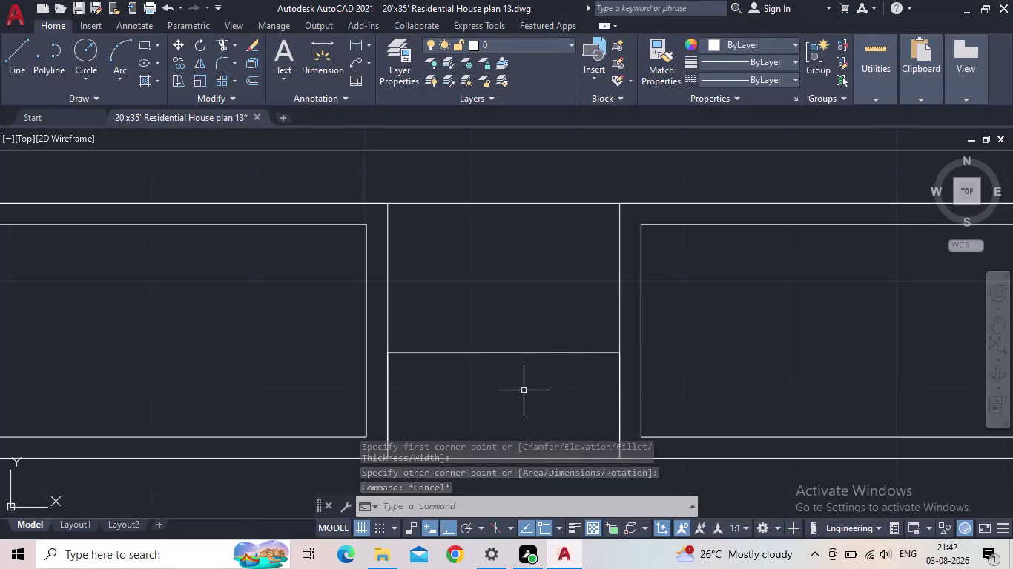
Explode the stair rectangle into separate lines.
click(523, 391)
click(524, 390)
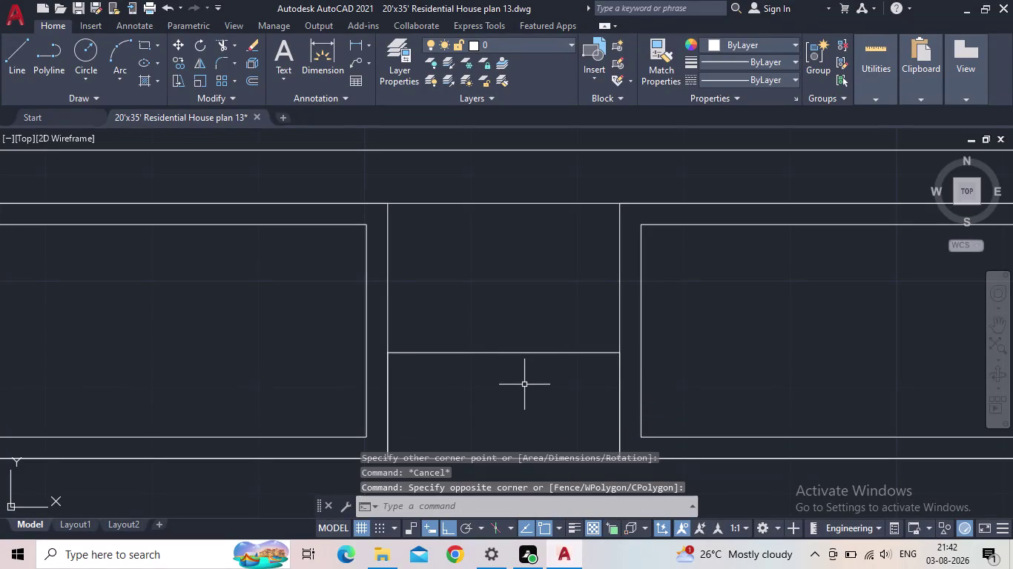
drag(526, 382, 521, 373)
click(495, 342)
key(x)
key(space)
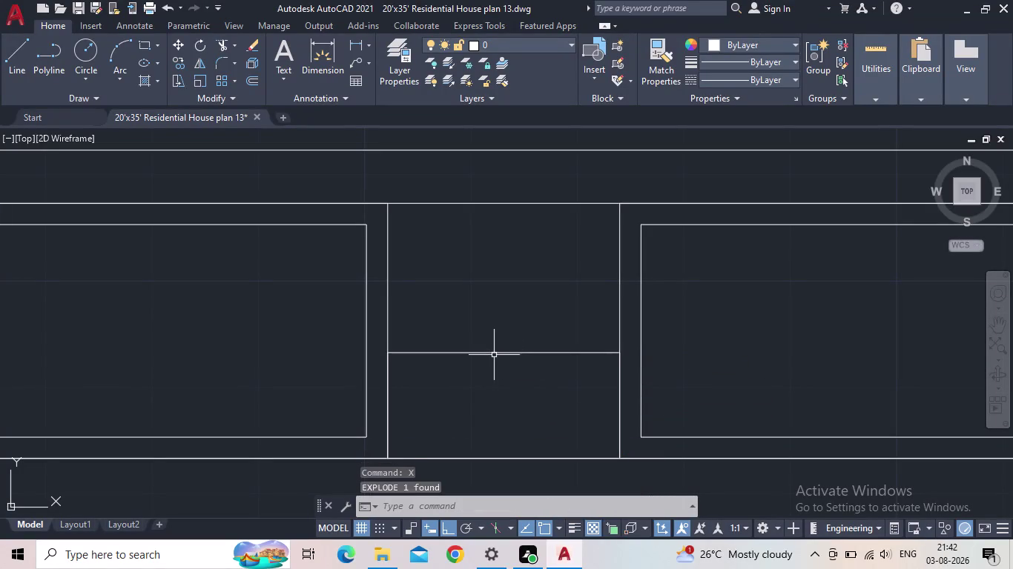
click(493, 353)
key(Escape)
Try a 1' offset of the stair line, then cancel it as too large.
key(o)
key(Return)
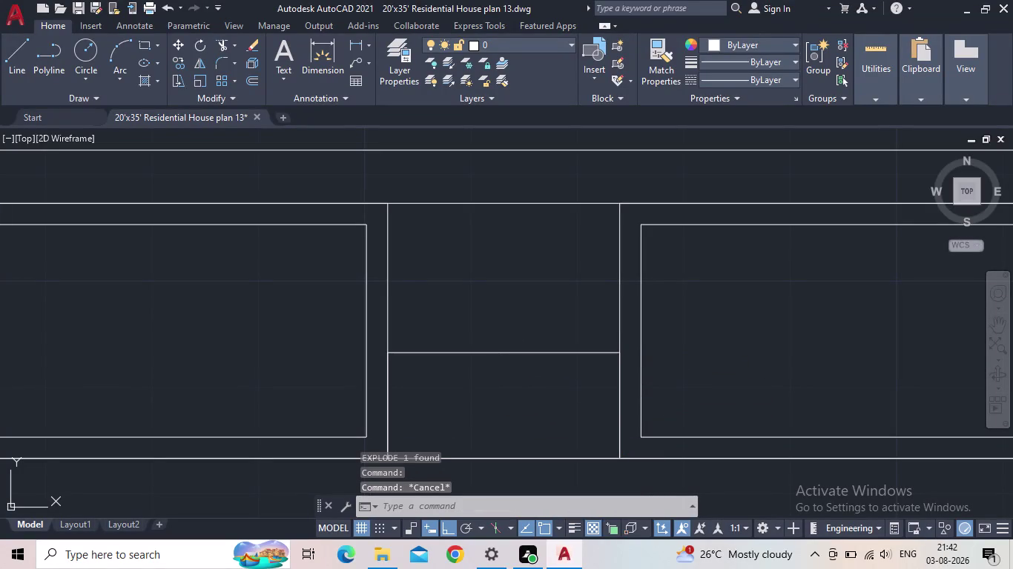
text(1')
key(Return)
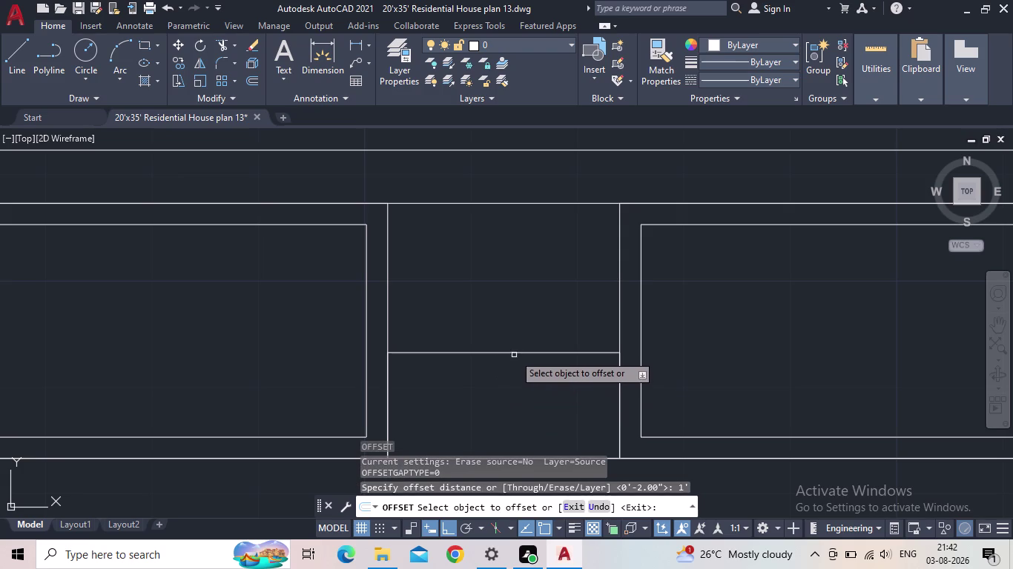
click(514, 353)
key(Escape)
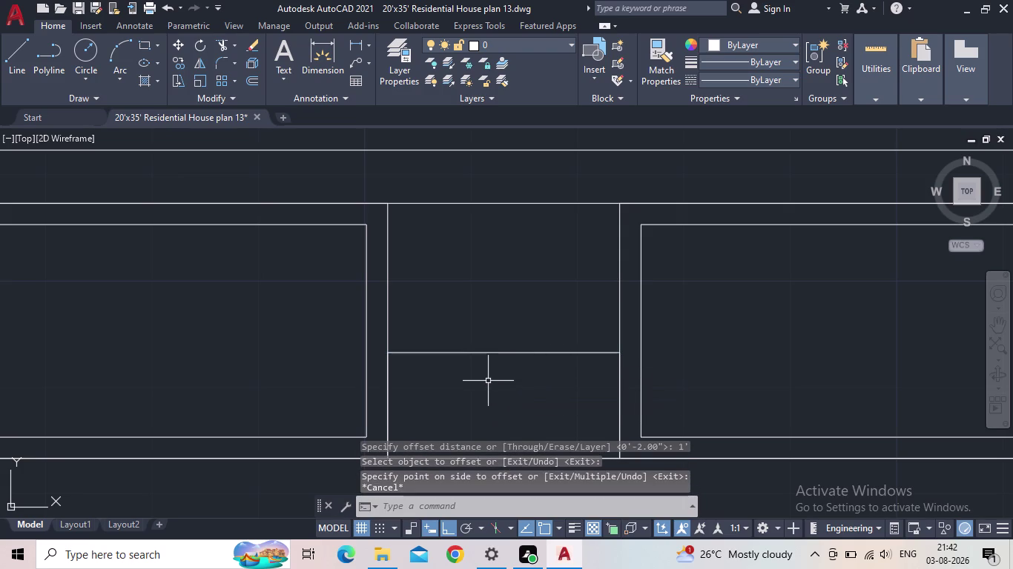
Offset the staircase's top line 2" downward to create the first tread.
key(o)
key(Return)
key(1)
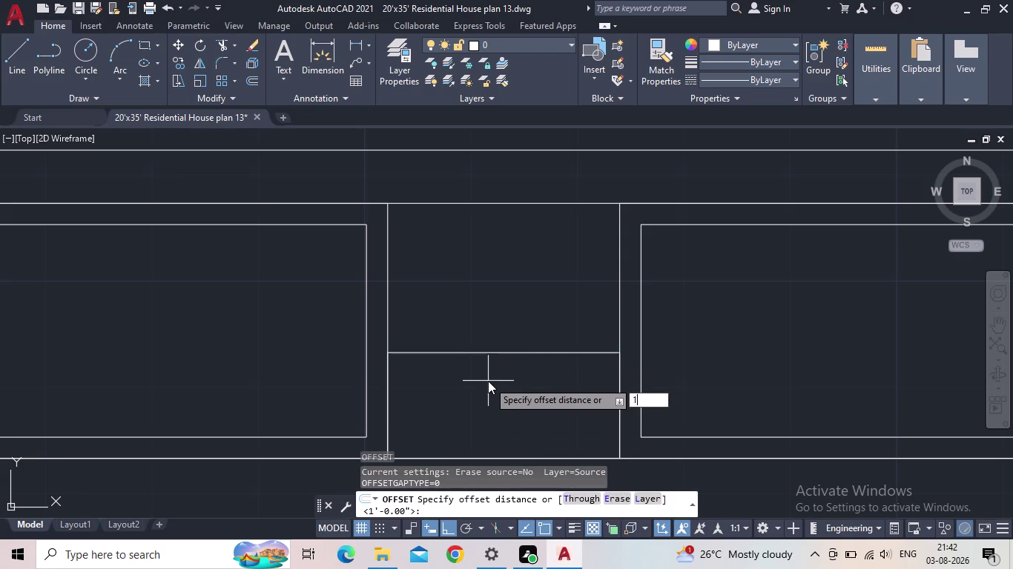
key(BackSpace)
key(2)
key(shift+quotedbl)
key(Return)
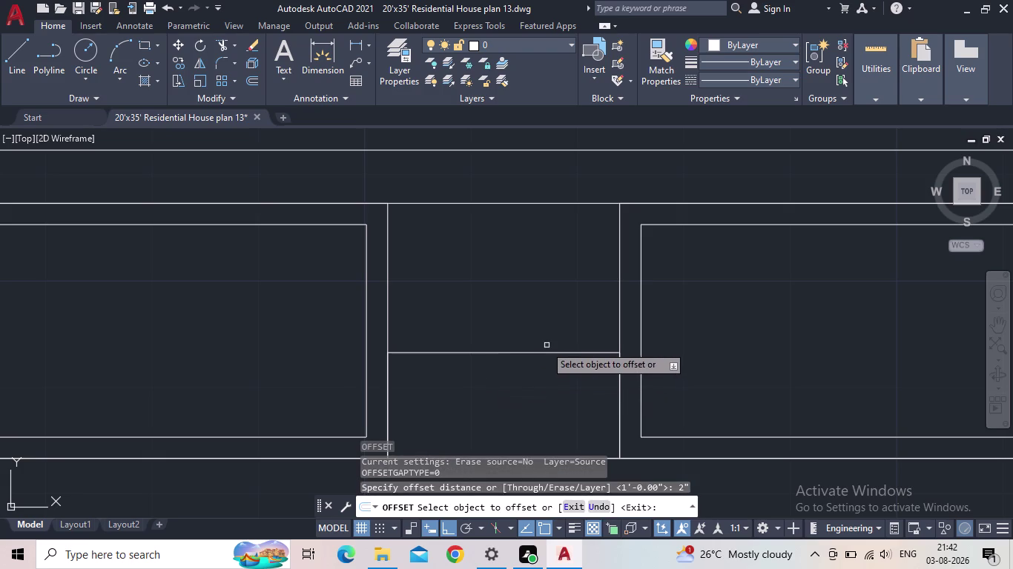
click(537, 355)
click(537, 385)
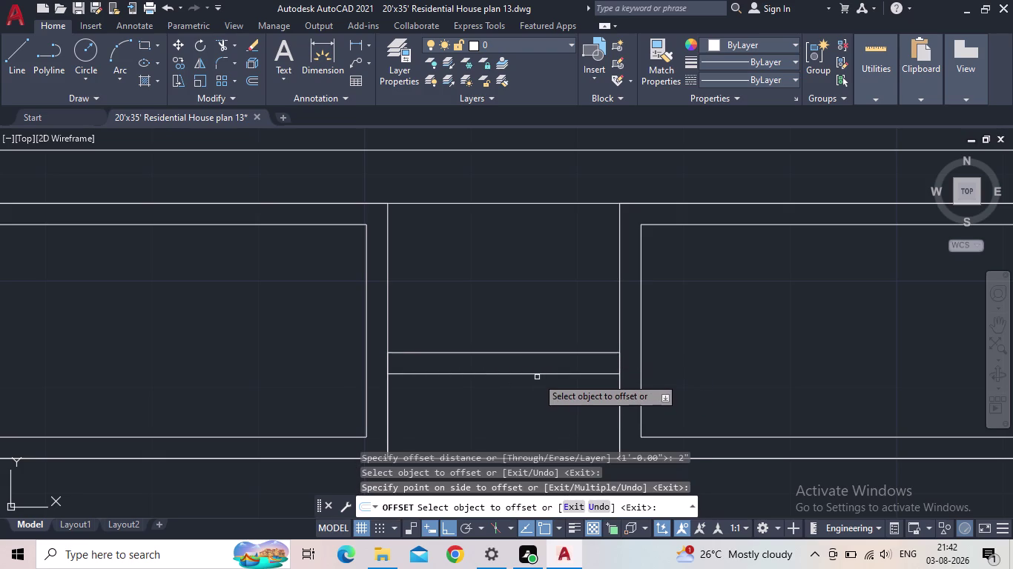
Keep offsetting each new tread line 2" down toward the staircase bottom.
click(540, 374)
click(539, 396)
middle_drag(538, 403, 526, 378)
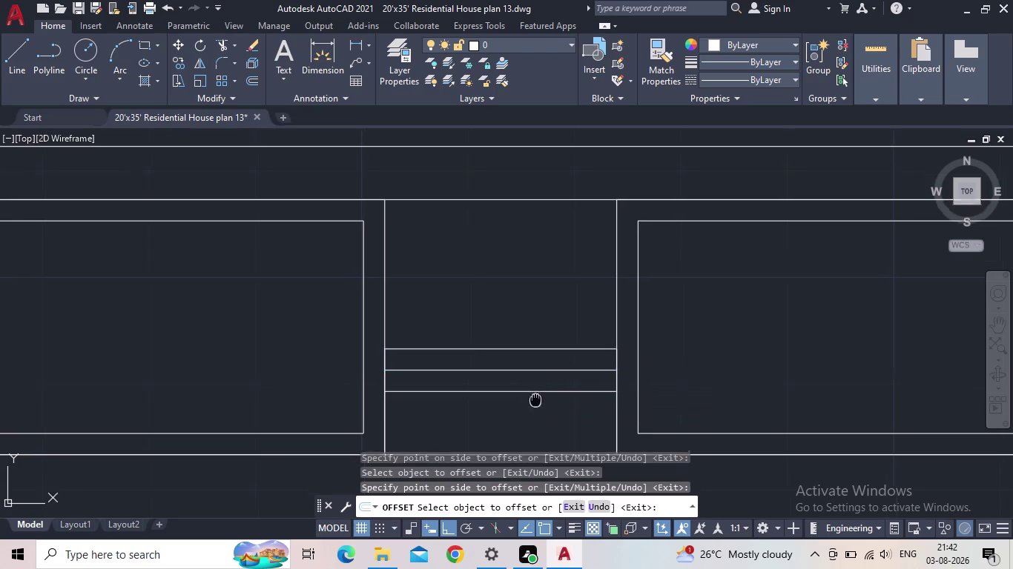
middle_drag(526, 377, 498, 305)
click(488, 297)
click(488, 319)
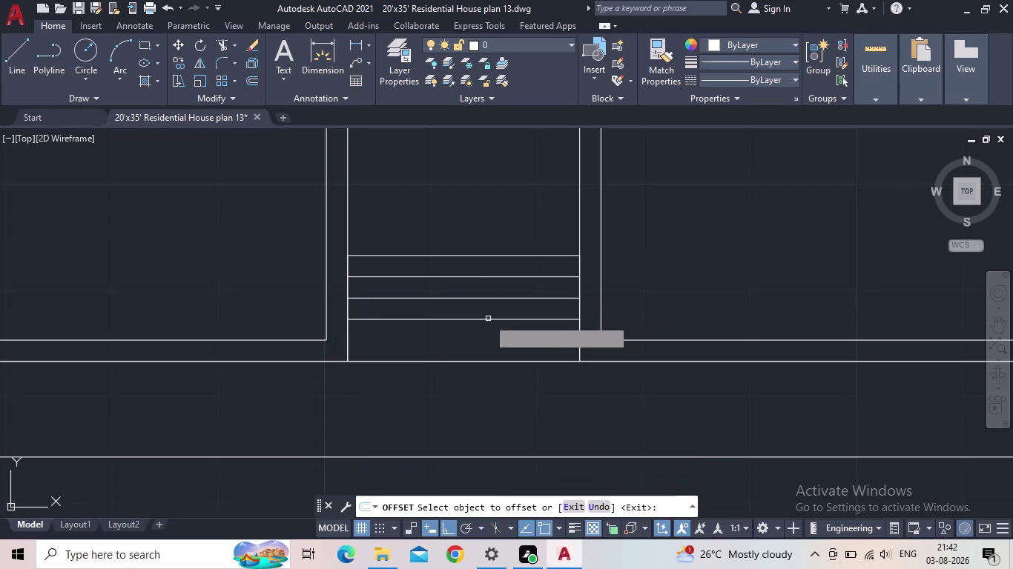
click(488, 319)
click(489, 320)
click(488, 333)
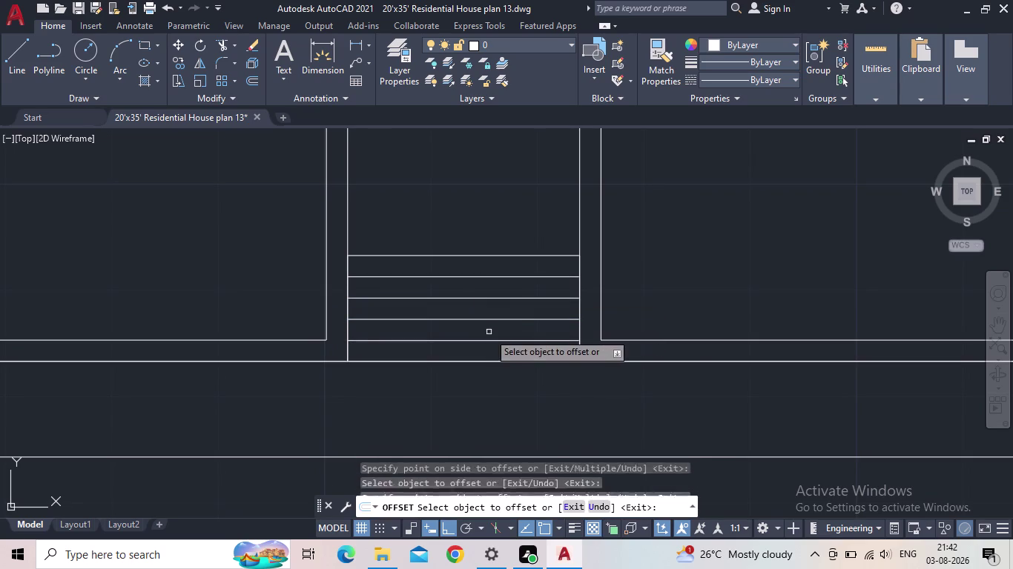
scroll(down, 3)
key(Escape)
Pan and zoom across the plan to bring the right-side rooms into view.
middle_drag(494, 395, 496, 459)
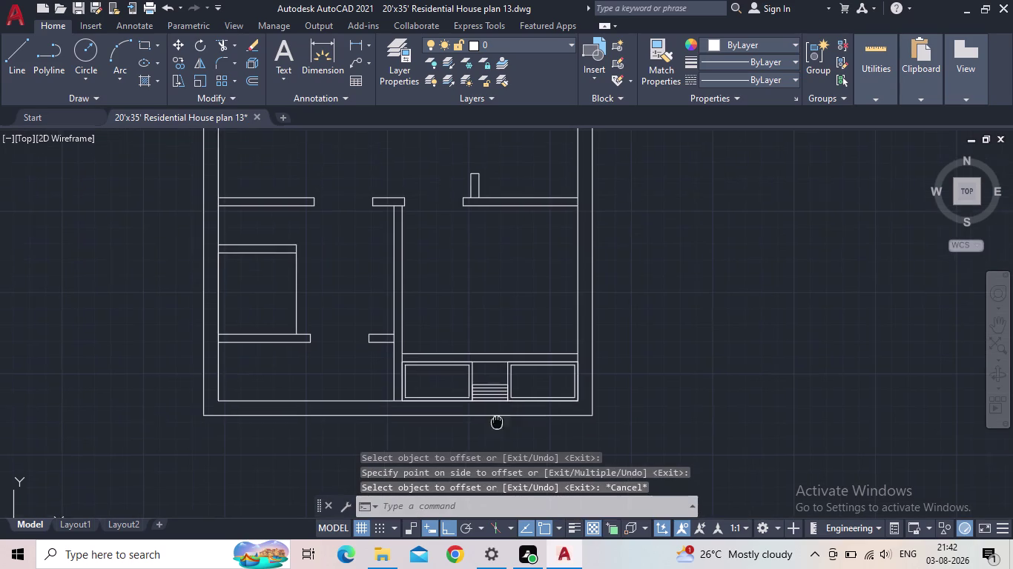
middle_drag(497, 460, 496, 482)
scroll(up, 3)
middle_drag(497, 452, 498, 364)
middle_drag(503, 353, 563, 165)
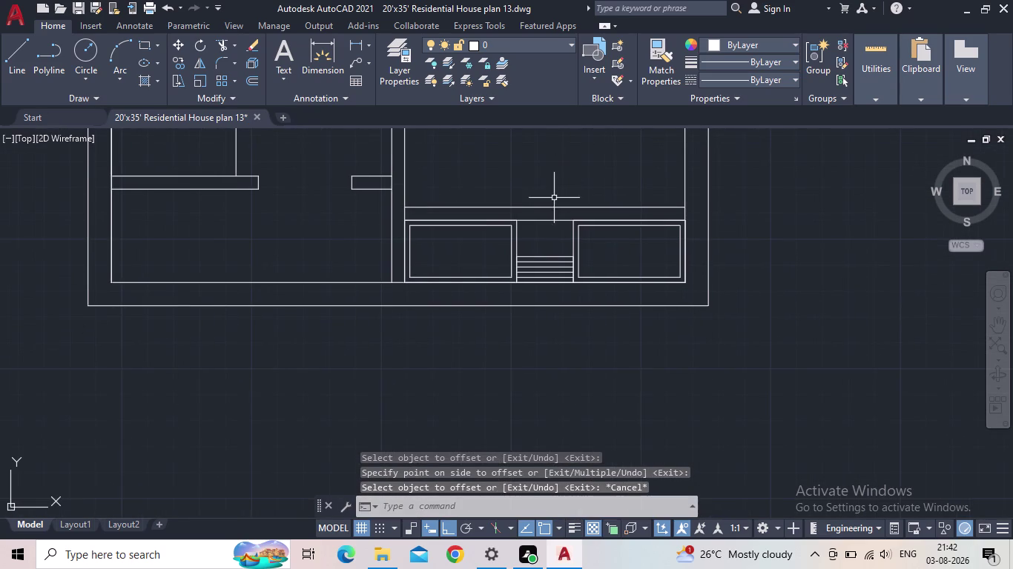
middle_drag(565, 224, 517, 284)
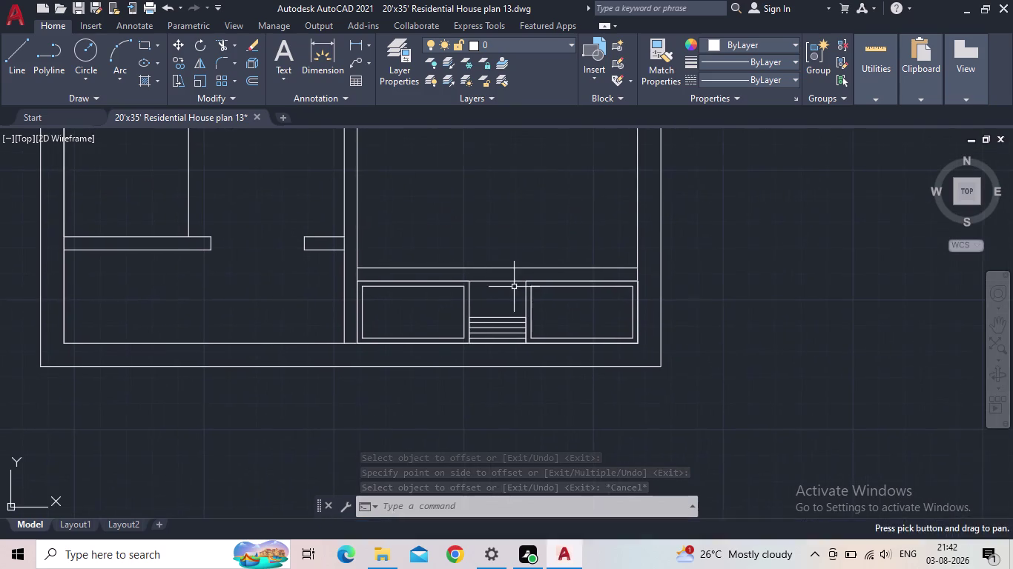
scroll(up, 3)
middle_drag(509, 280, 491, 317)
scroll(up, 3)
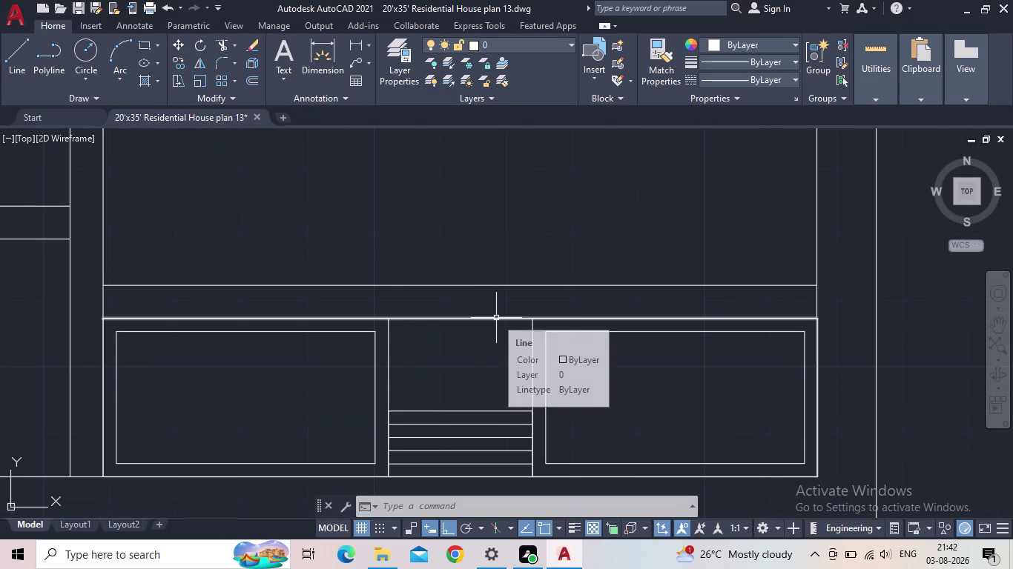
scroll(down, 3)
middle_drag(499, 321, 559, 350)
scroll(down, 3)
scroll(down, 3)
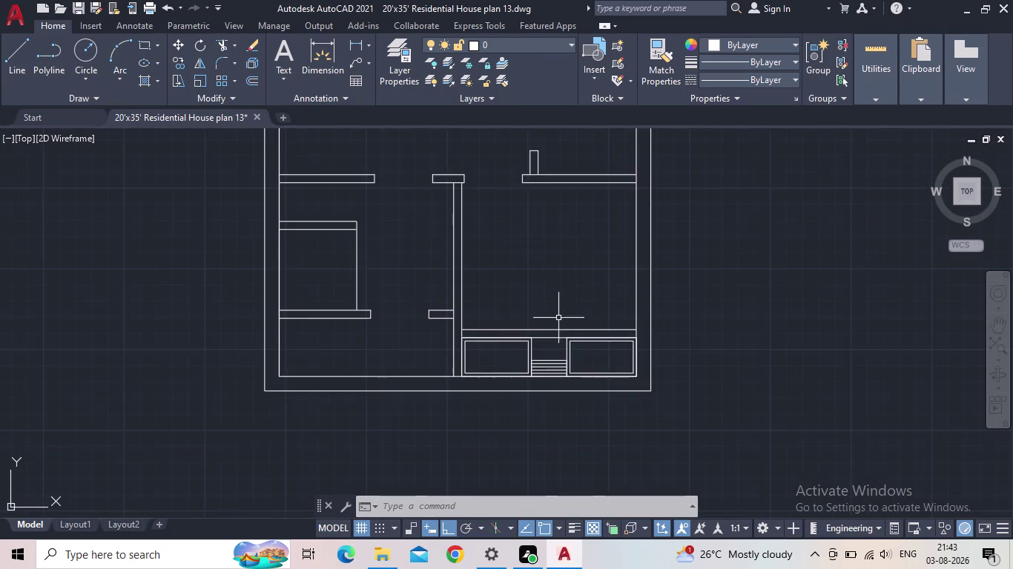
middle_drag(558, 322, 517, 491)
middle_drag(505, 329, 416, 447)
scroll(down, 3)
scroll(up, 3)
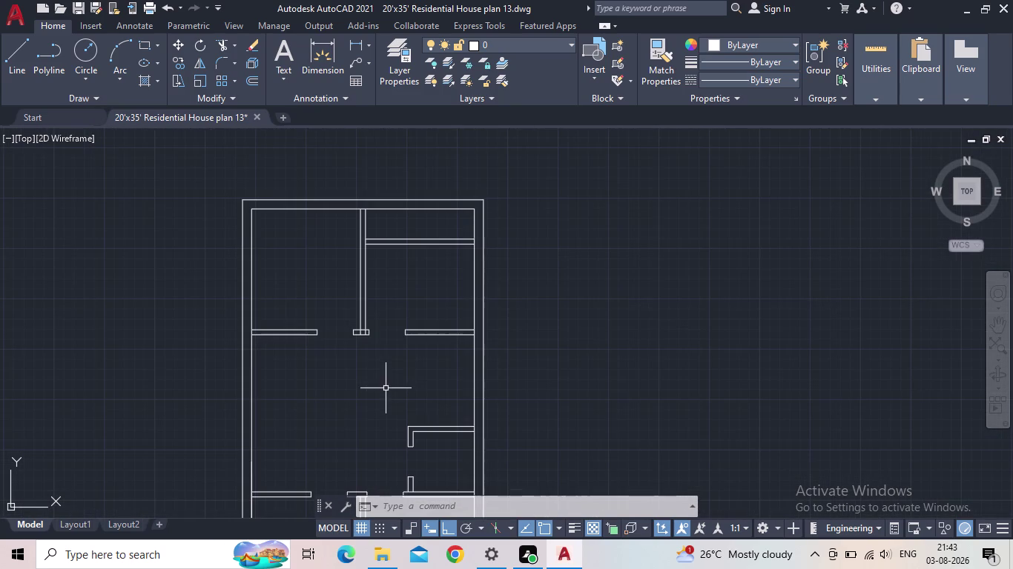
Draw a vertical line from the wall stub corner down to the L-shaped return's top.
click(12, 51)
scroll(up, 3)
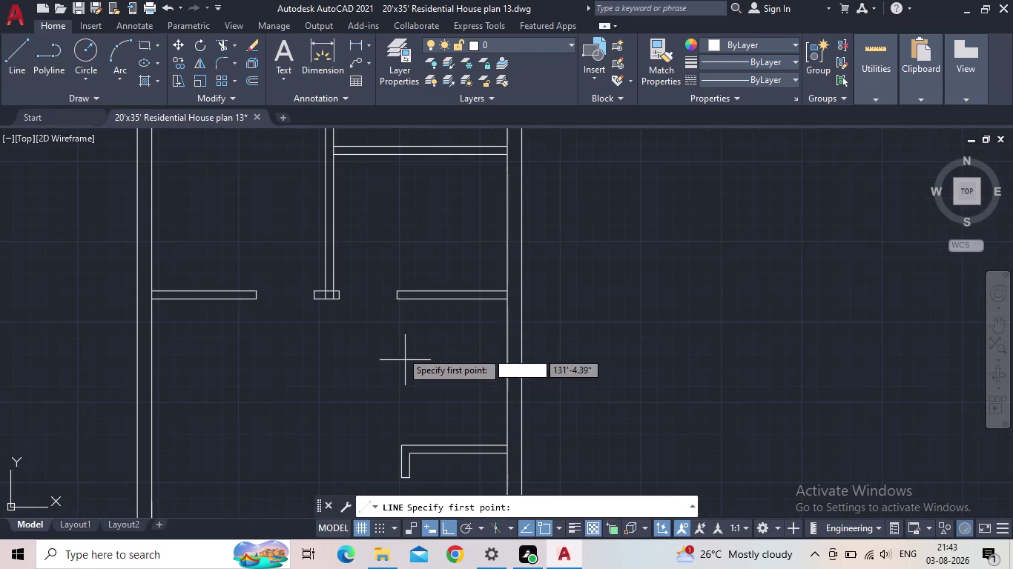
middle_drag(376, 321, 235, 258)
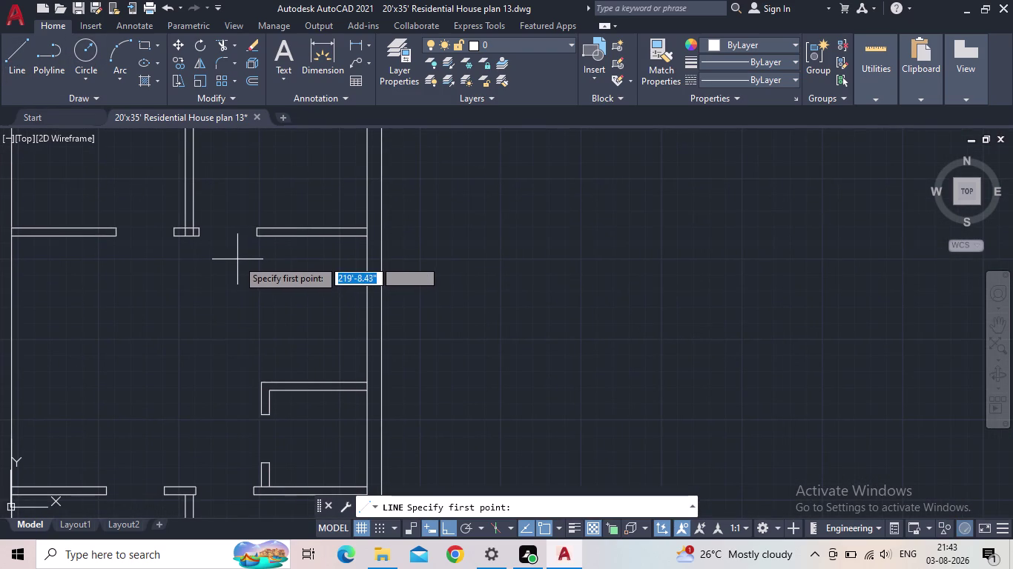
scroll(up, 3)
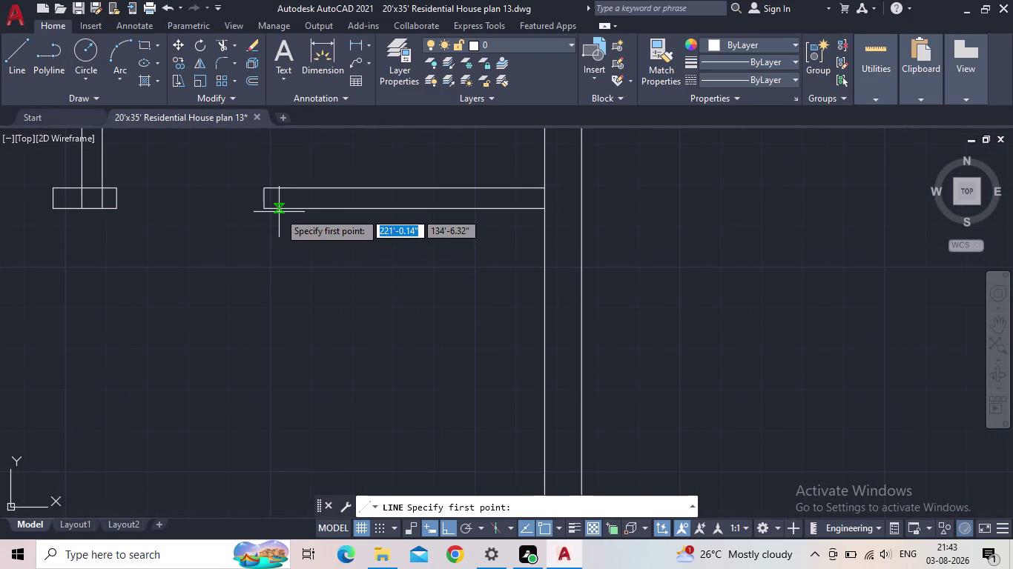
click(279, 212)
middle_drag(300, 366, 320, 263)
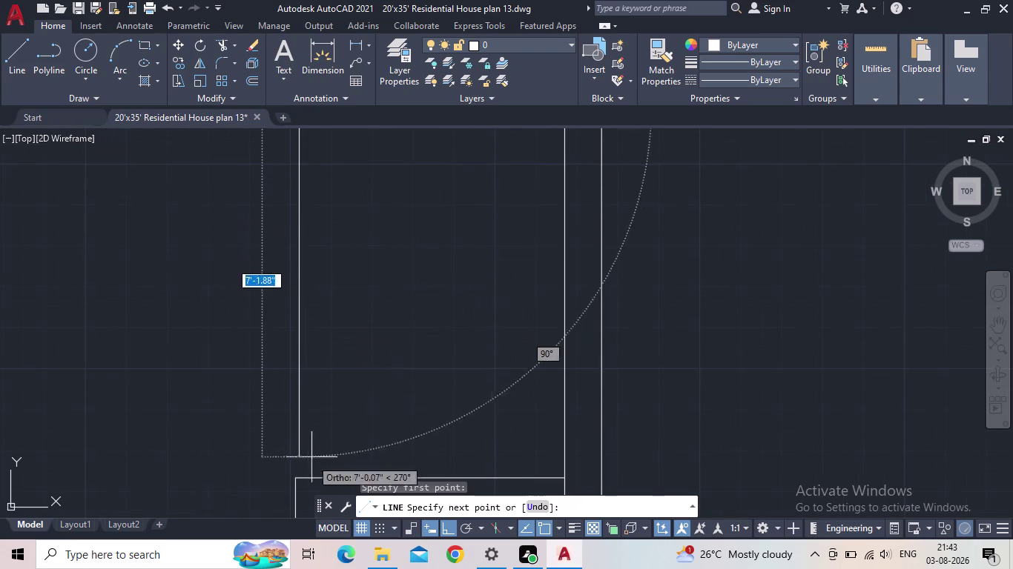
scroll(up, 3)
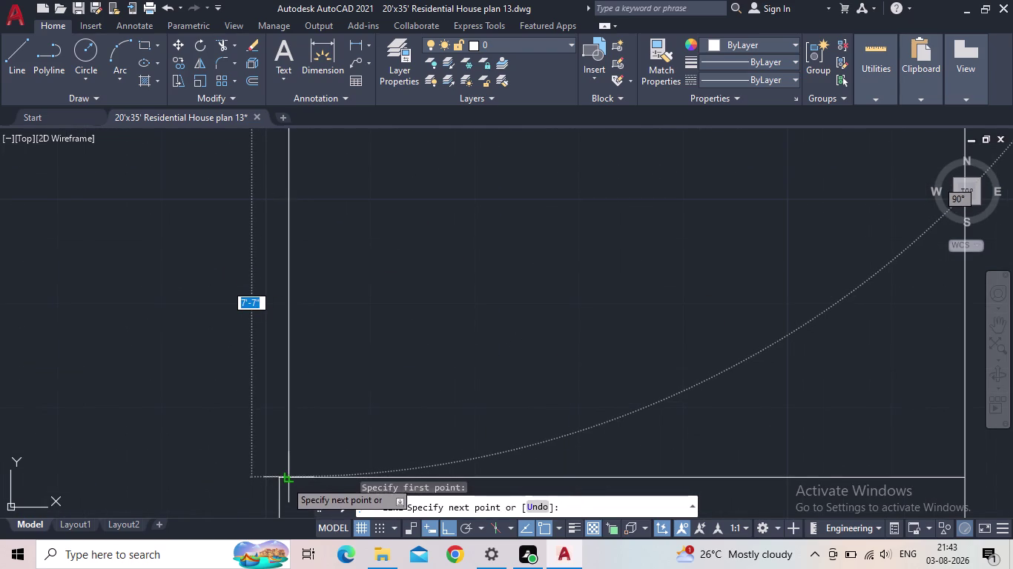
click(286, 478)
key(Escape)
scroll(down, 3)
middle_drag(359, 387, 256, 422)
scroll(down, 3)
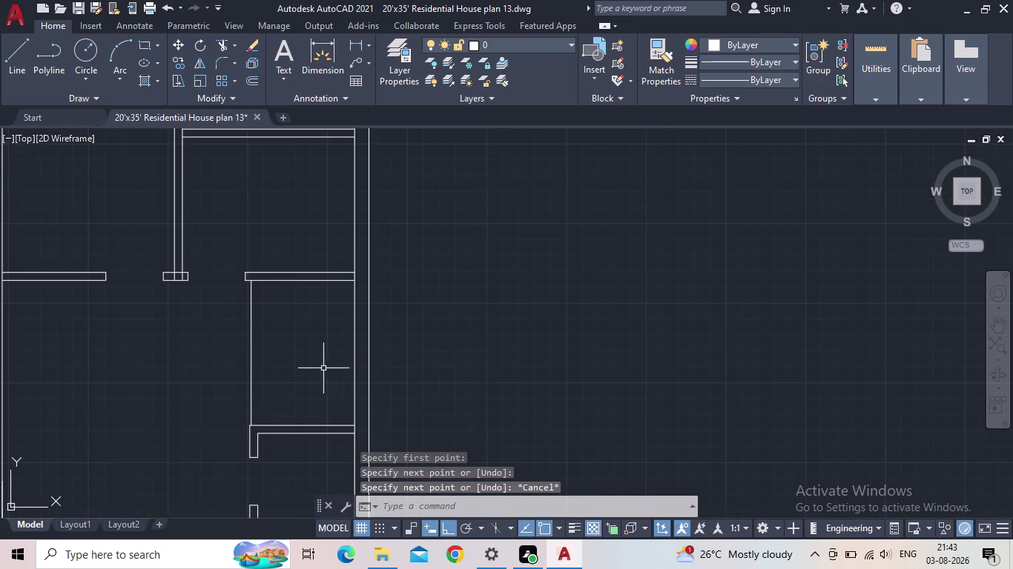
Try a 3' offset of the inner right wall line, then cancel it.
key(o)
key(Return)
key(3)
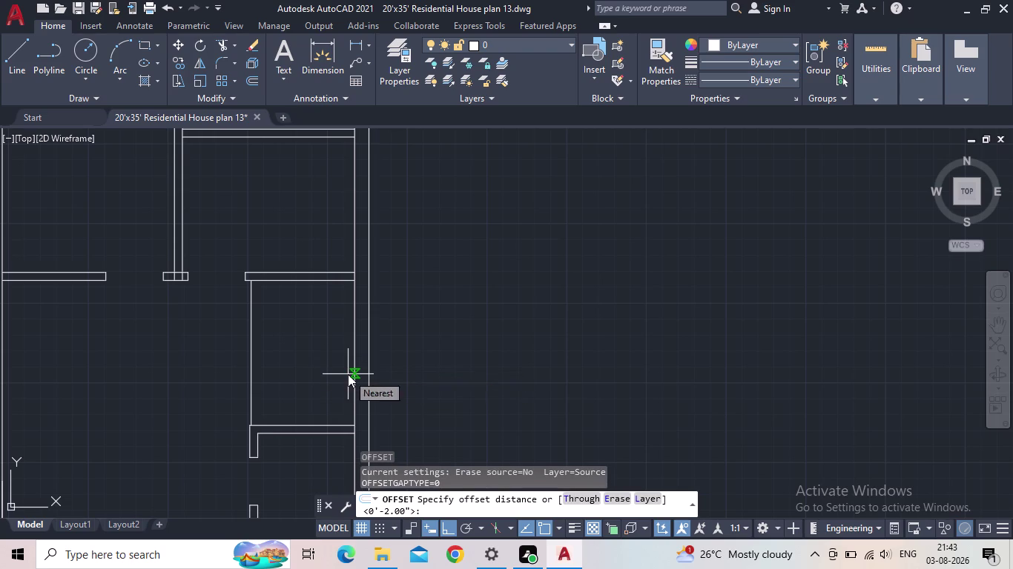
key(apostrophe)
key(Return)
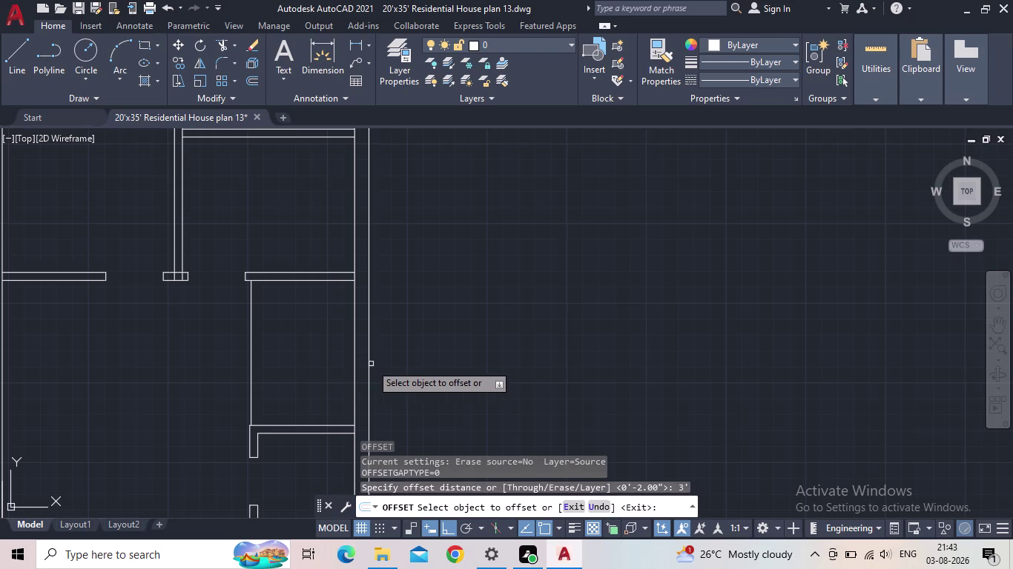
click(355, 368)
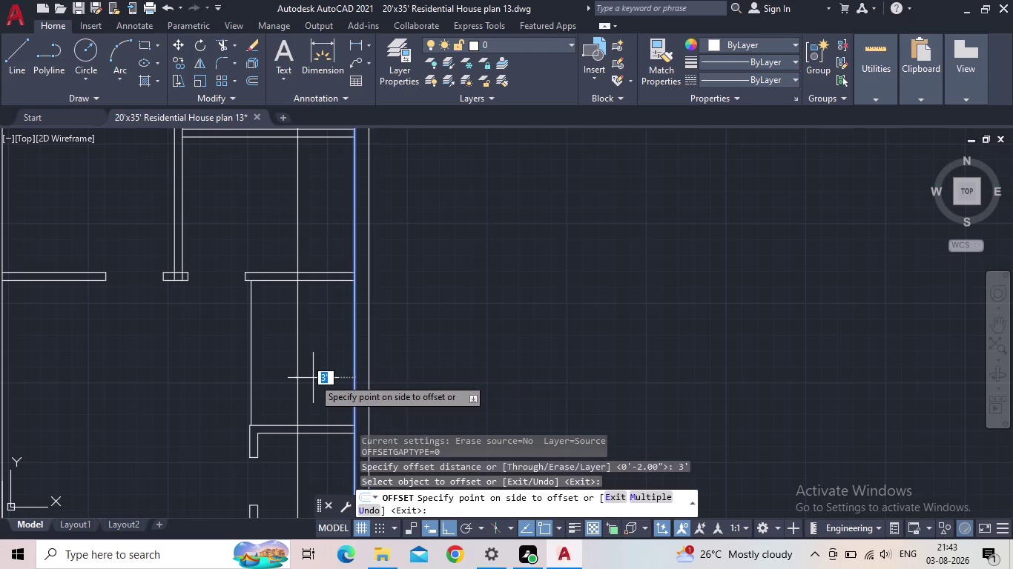
key(Escape)
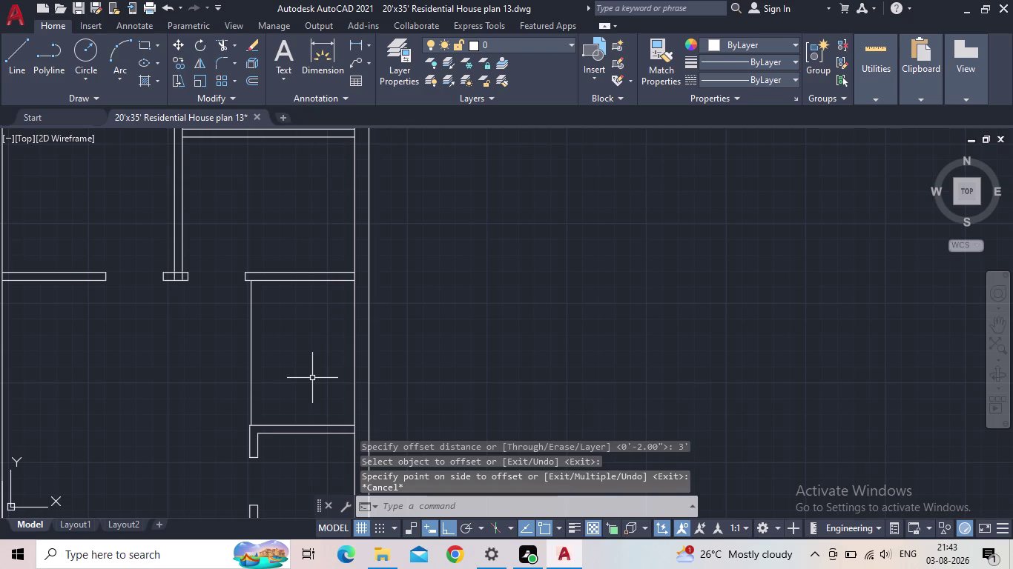
Retry the wall line offset at 1', then cancel again.
key(1)
key(semicolon)
key(BackSpace)
key(apostrophe)
key(Return)
key(Escape)
key(o)
key(Return)
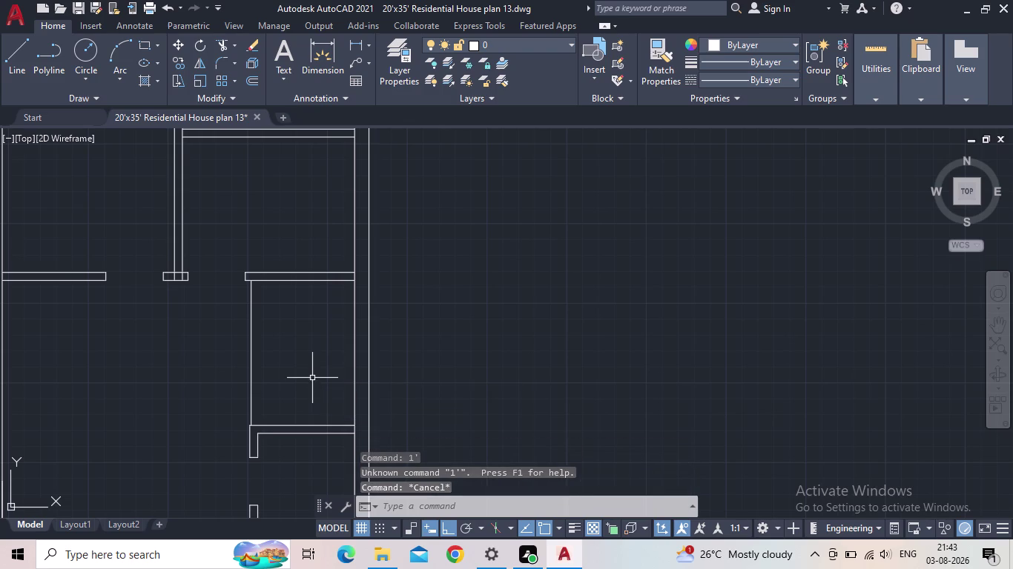
text(1')
key(Return)
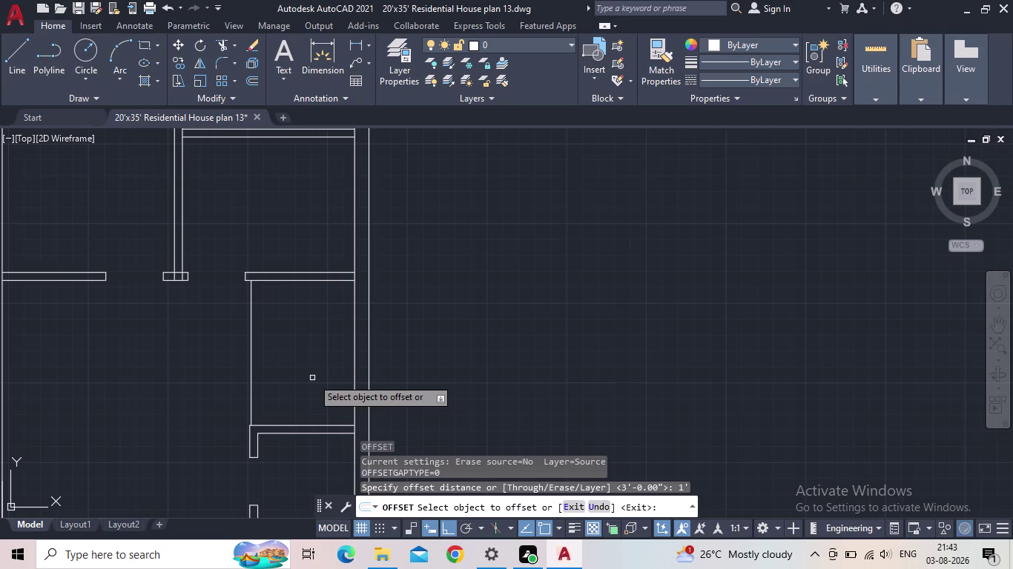
click(354, 370)
click(321, 377)
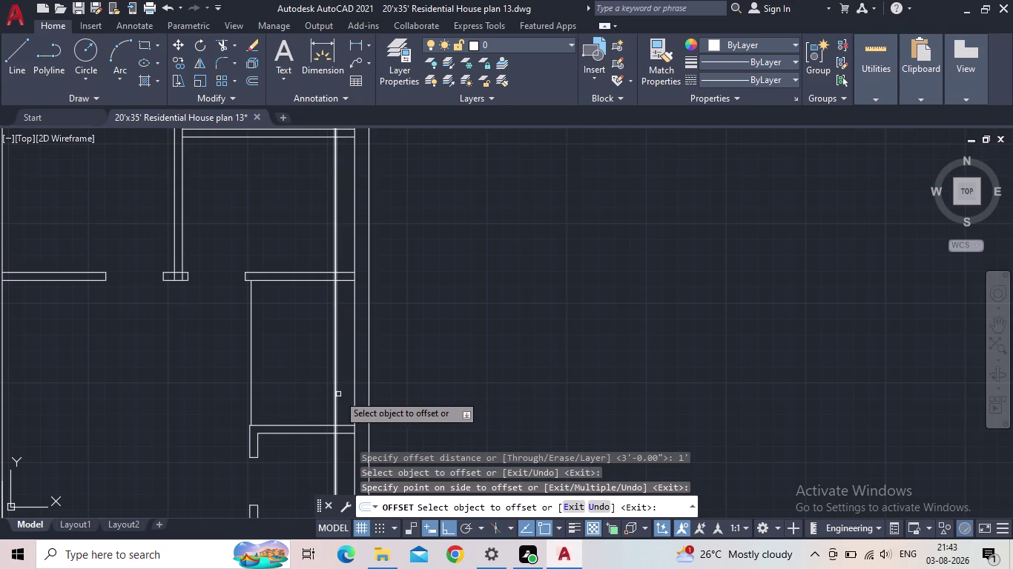
key(Escape)
Select and delete the stray line.
click(346, 393)
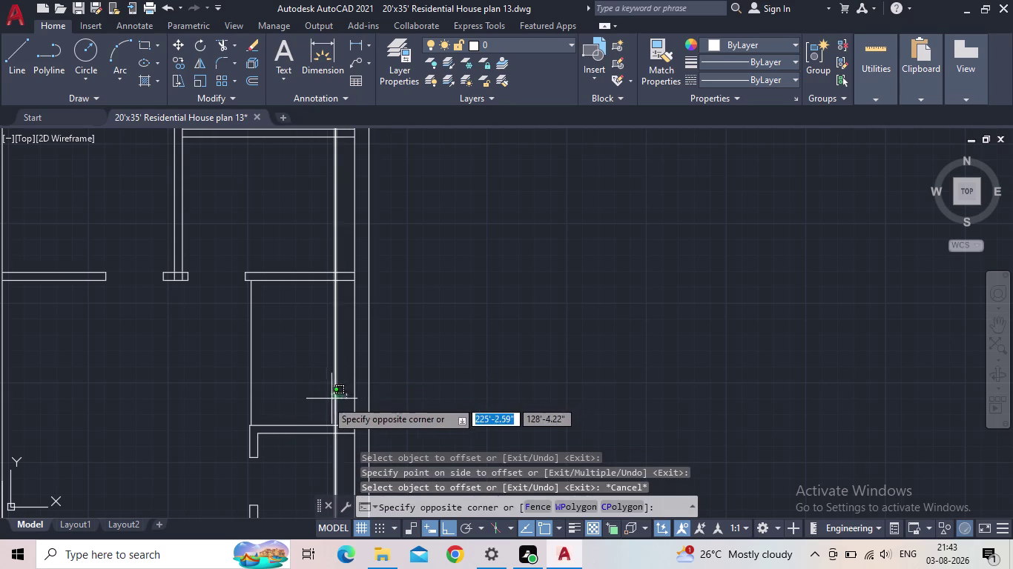
click(322, 400)
key(Delete)
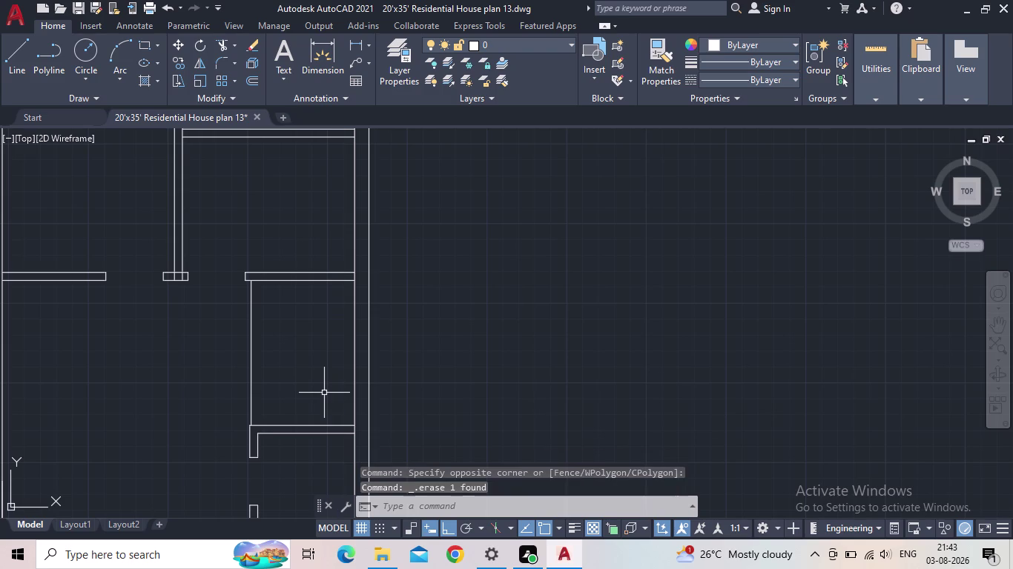
Offset the wall line 2' into the room.
key(o)
key(Return)
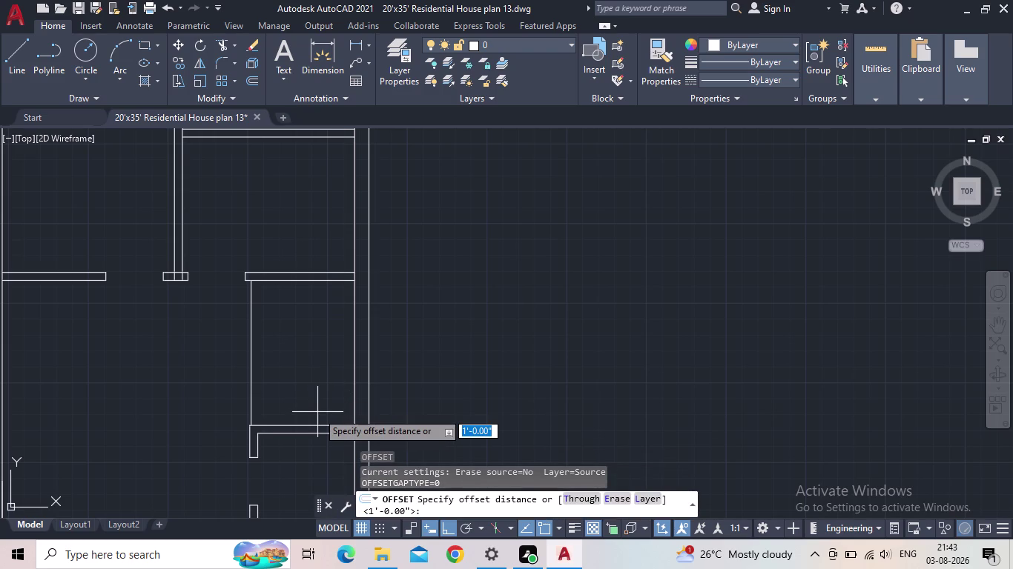
text(2')
key(Return)
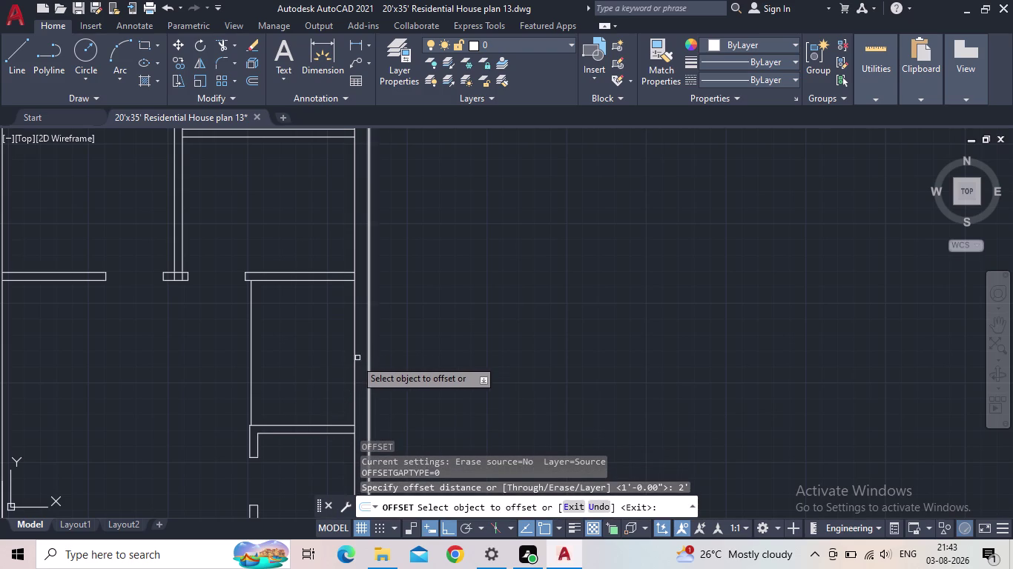
click(352, 366)
click(353, 366)
click(290, 380)
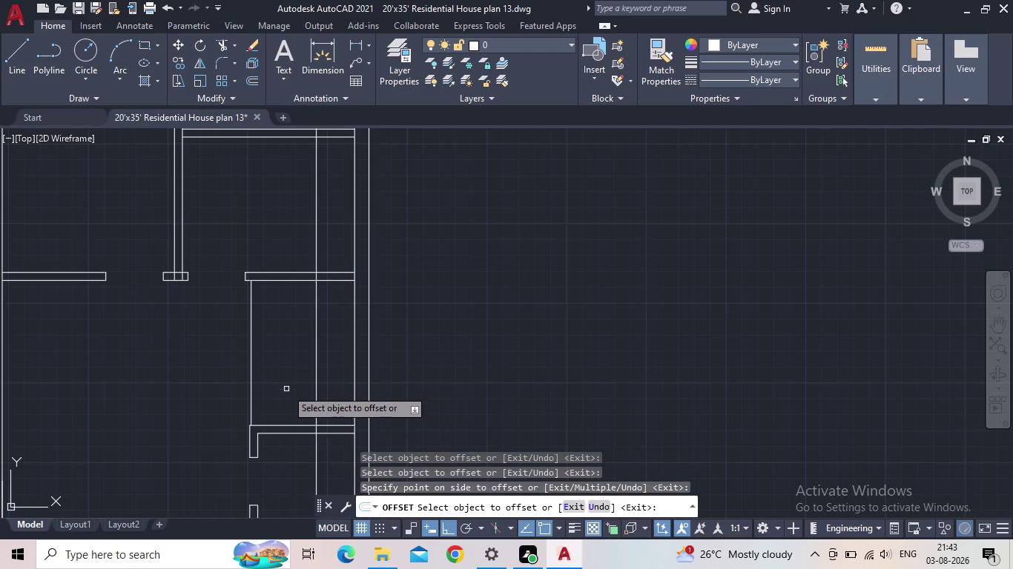
key(Escape)
middle_drag(294, 324, 272, 406)
scroll(up, 3)
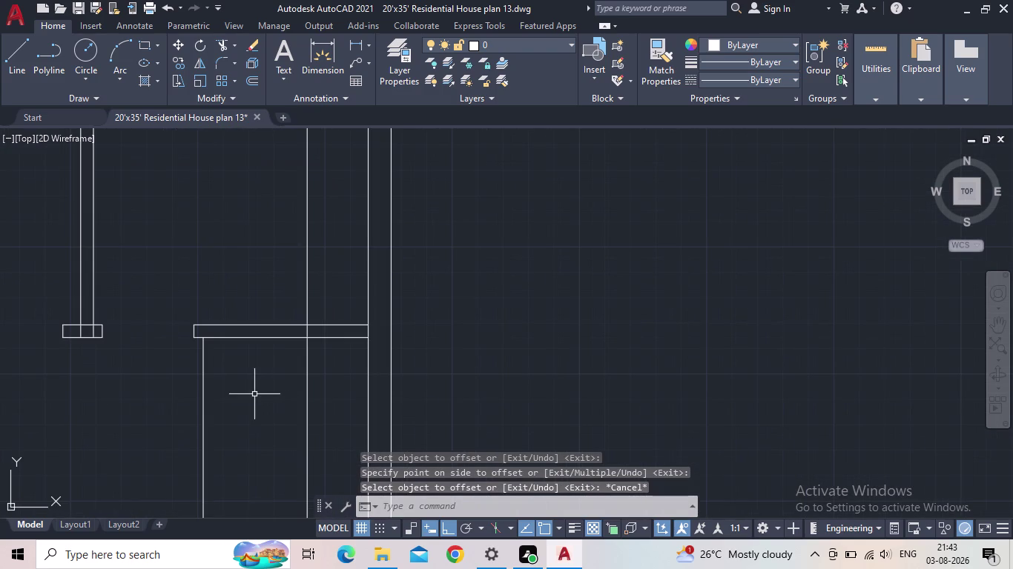
Offset the narrow strip's bottom horizontal line 2' upward as a parallel divider.
key(o)
key(Return)
text(2')
key(Return)
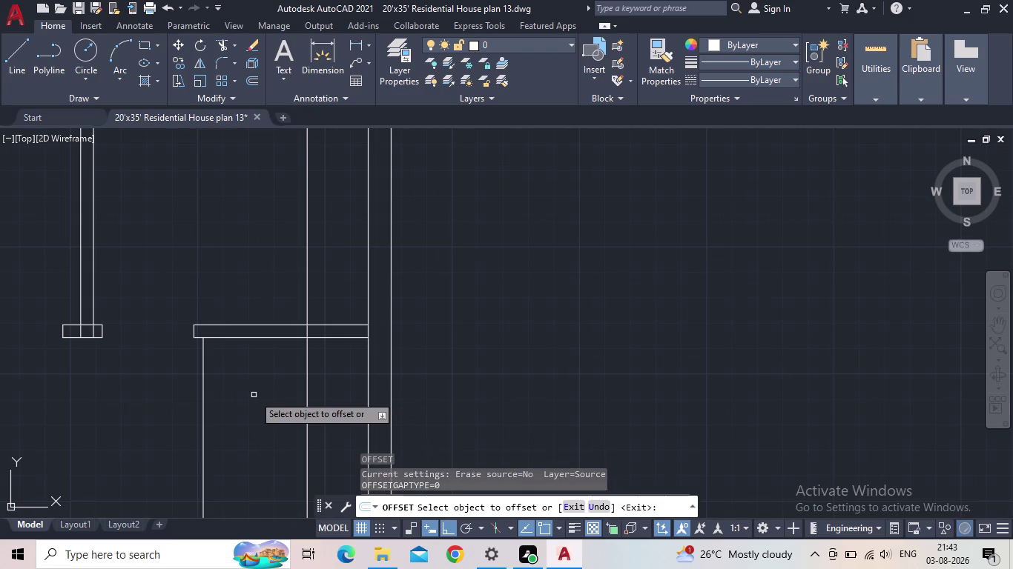
drag(250, 337, 247, 348)
click(249, 392)
middle_drag(264, 455, 242, 366)
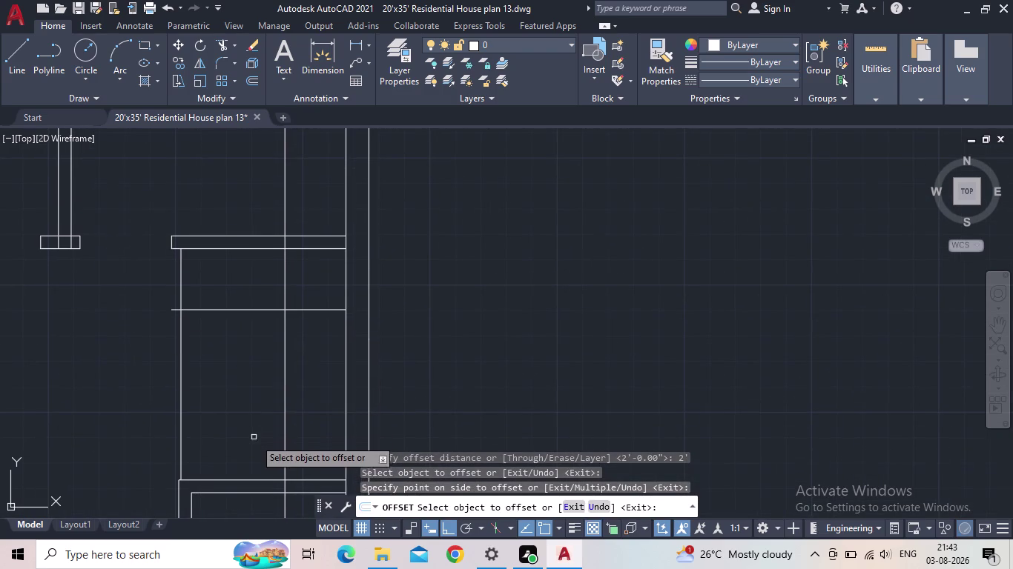
key(o)
key(space)
key(Return)
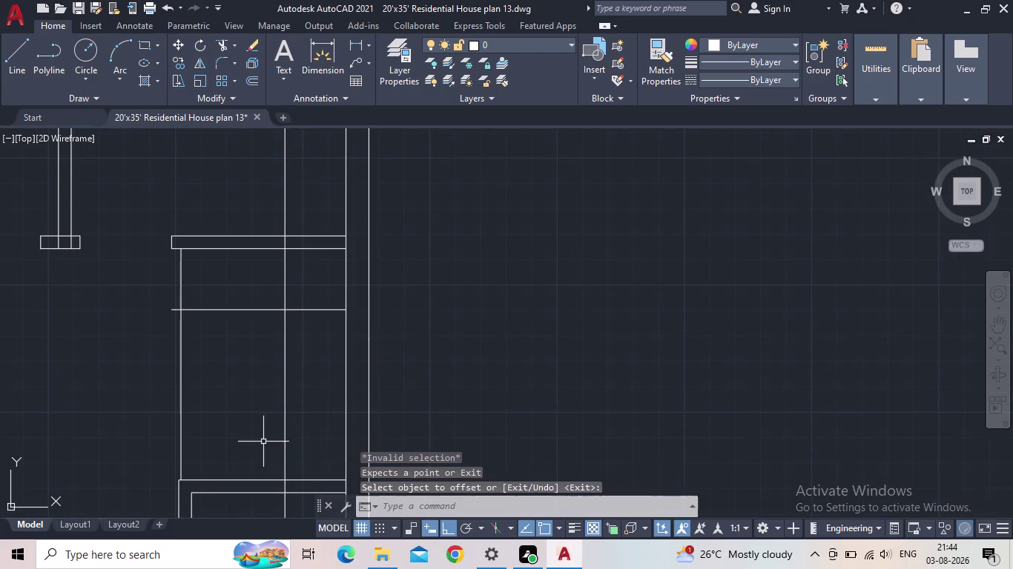
key(o)
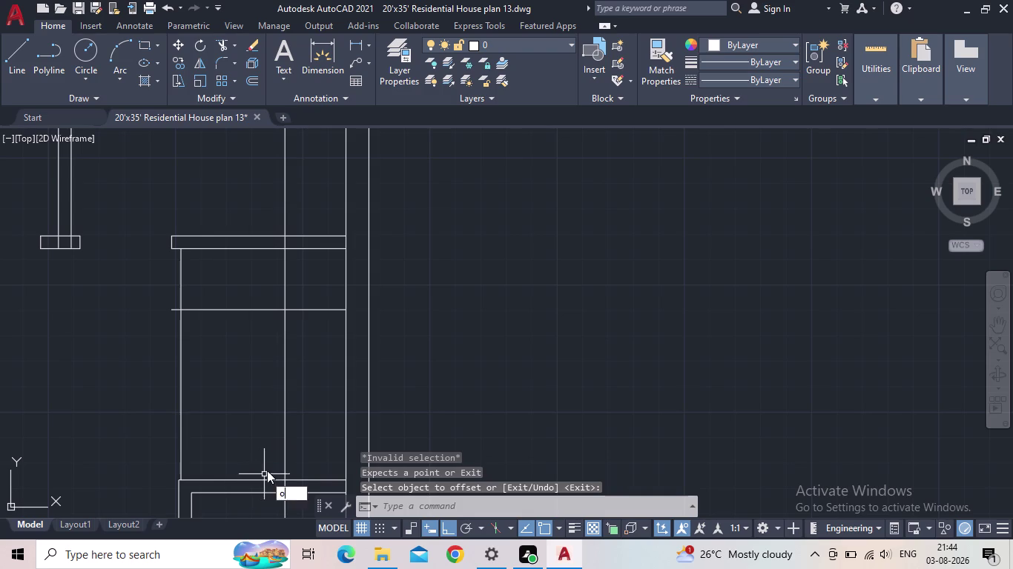
key(Return)
key(Return)
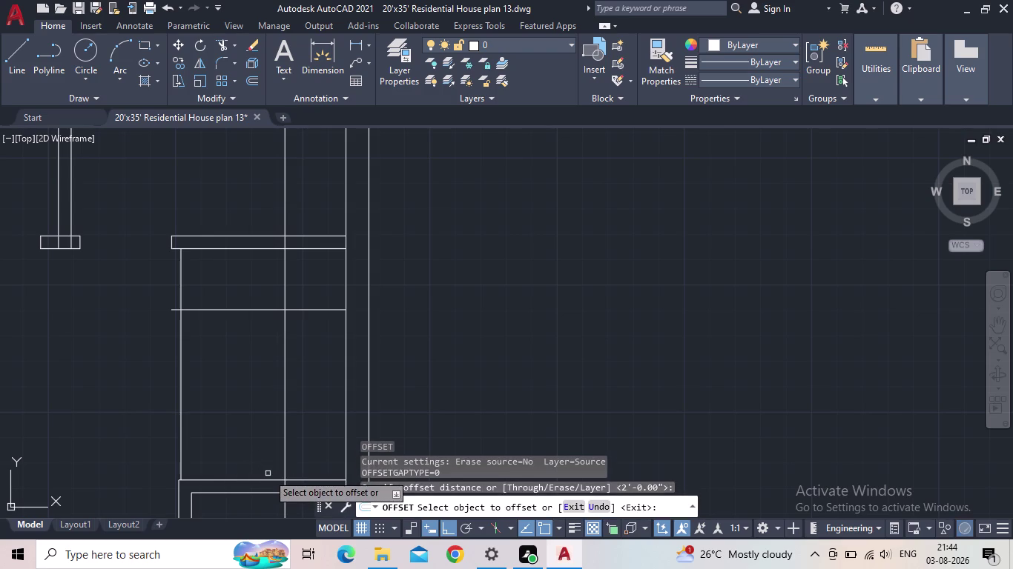
click(264, 481)
click(264, 453)
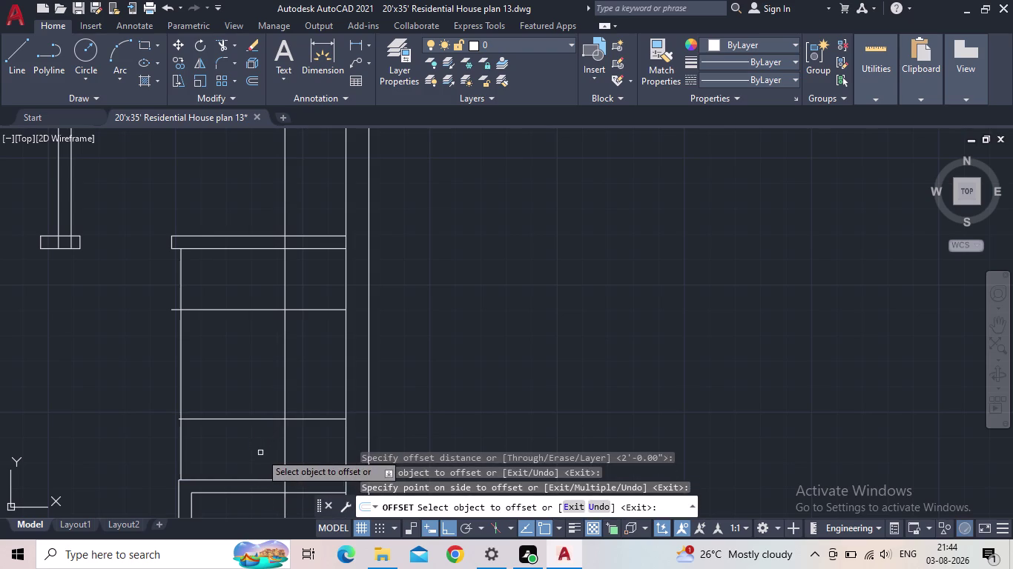
key(Escape)
Start TRIM to clean up the extra line pieces.
key(t)
key(r)
key(space)
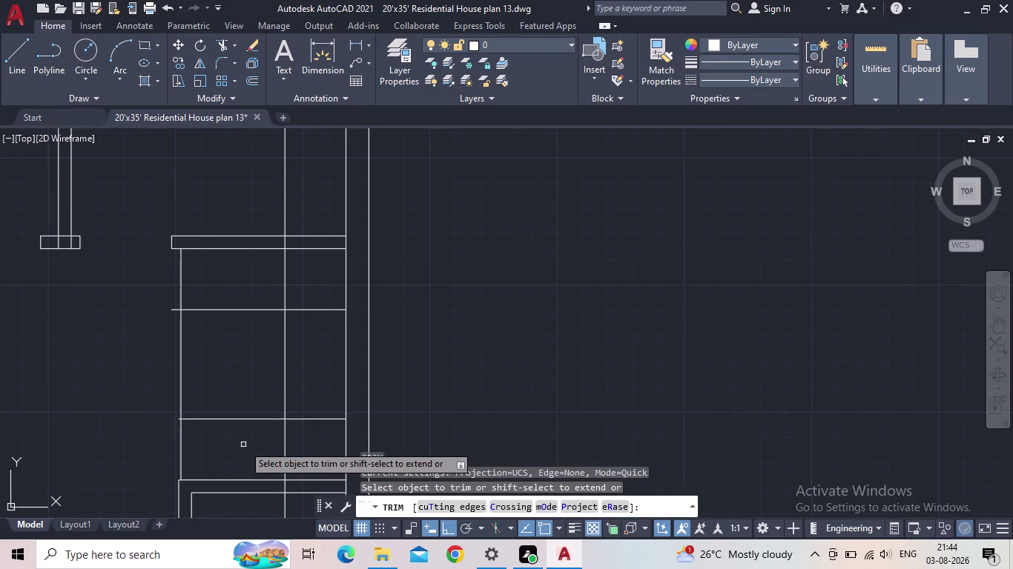
Trim two overlapping line pieces beside the inner rectangle.
scroll(down, 3)
scroll(up, 3)
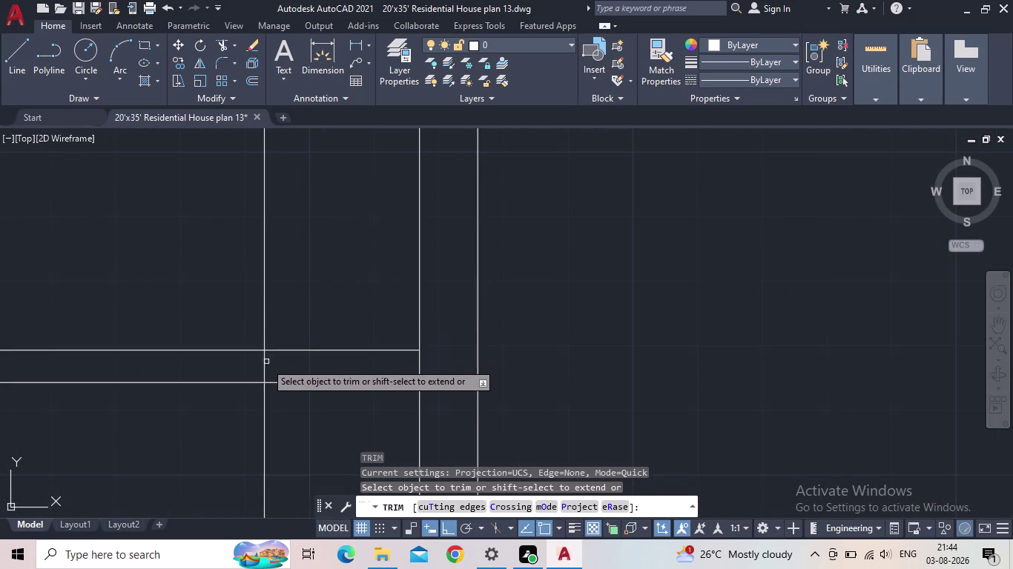
click(264, 362)
scroll(down, 3)
middle_drag(286, 350, 282, 283)
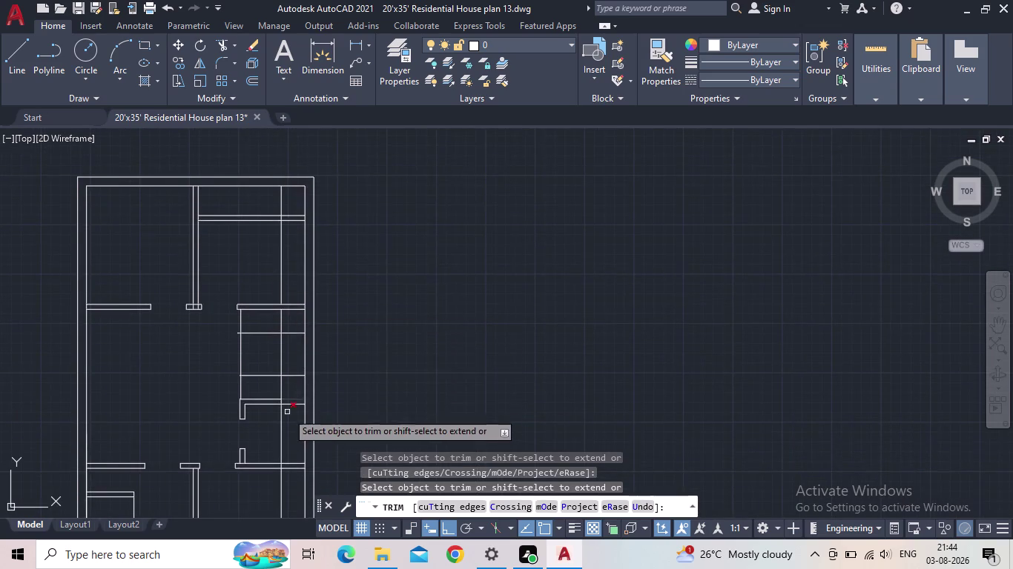
scroll(up, 3)
click(272, 371)
key(Escape)
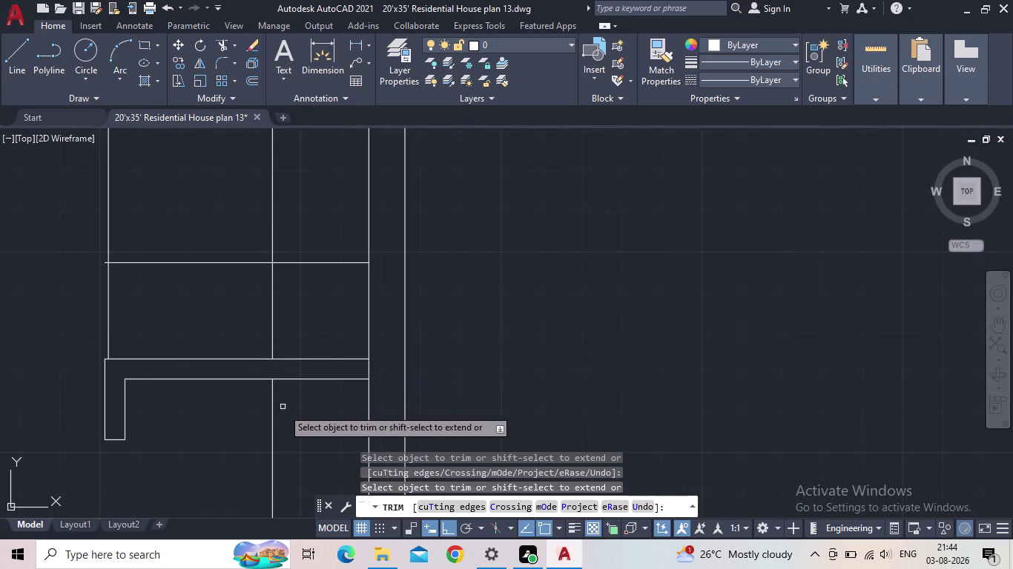
Delete two leftover line segments near the box.
click(292, 422)
click(240, 425)
key(Delete)
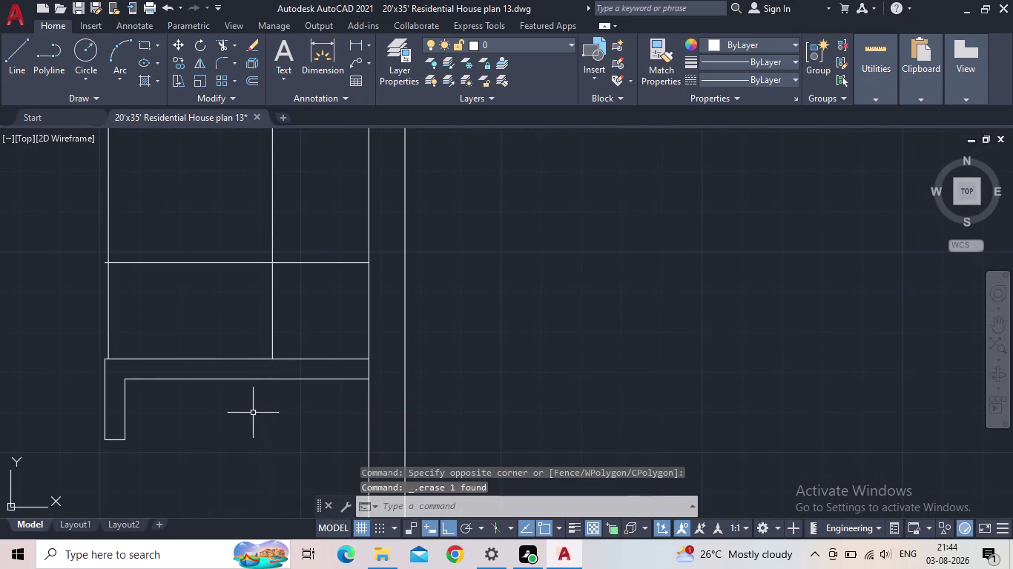
scroll(down, 3)
middle_drag(272, 336, 315, 568)
scroll(down, 3)
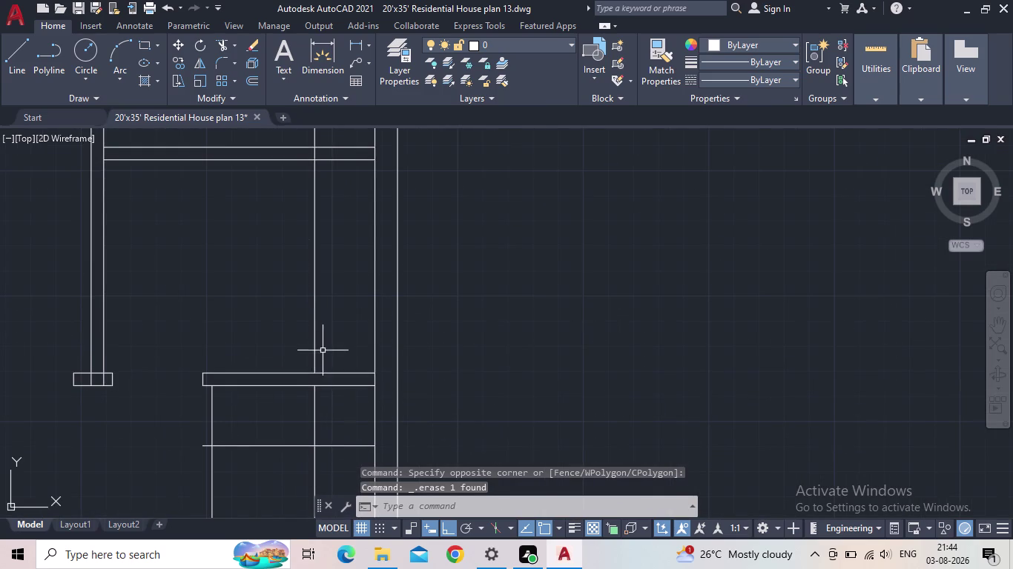
click(323, 350)
click(304, 350)
key(Delete)
scroll(down, 3)
middle_drag(306, 328, 307, 279)
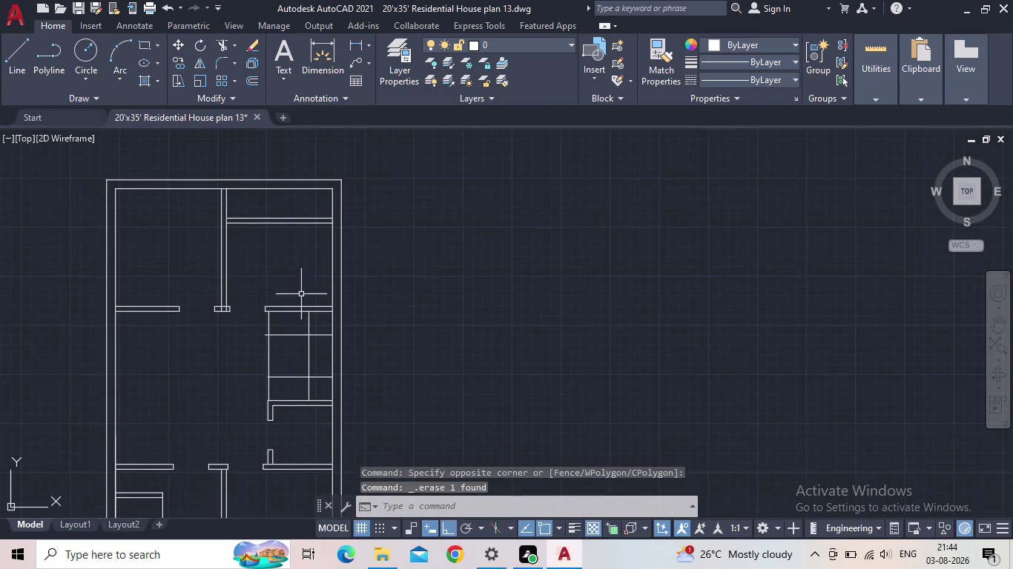
scroll(up, 3)
Trim again (TR) to cut away line ends crossing the wall.
key(t)
key(r)
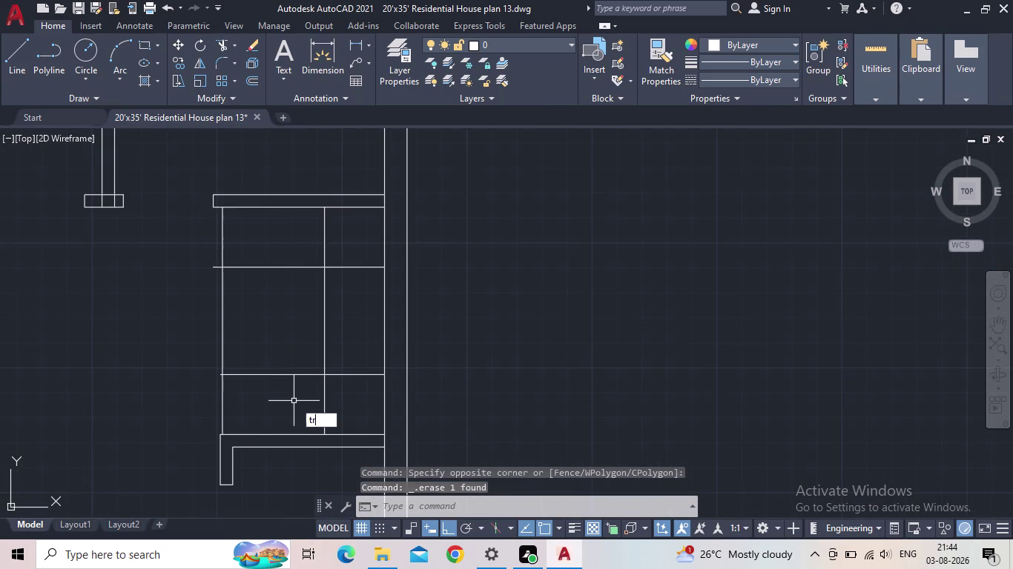
key(space)
scroll(up, 3)
scroll(up, 3)
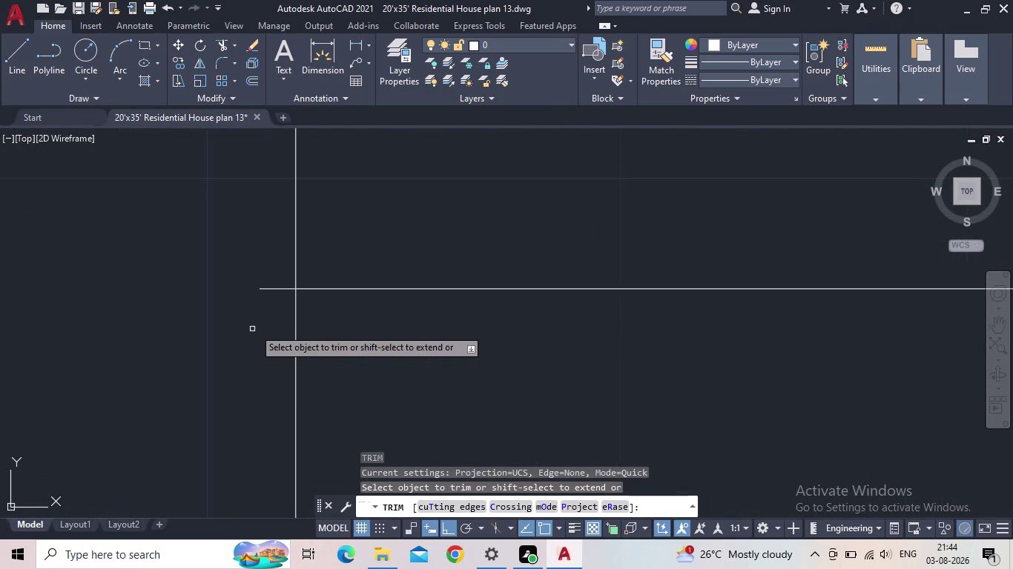
drag(271, 317, 272, 308)
click(277, 267)
scroll(down, 3)
middle_drag(268, 310, 292, 478)
scroll(down, 3)
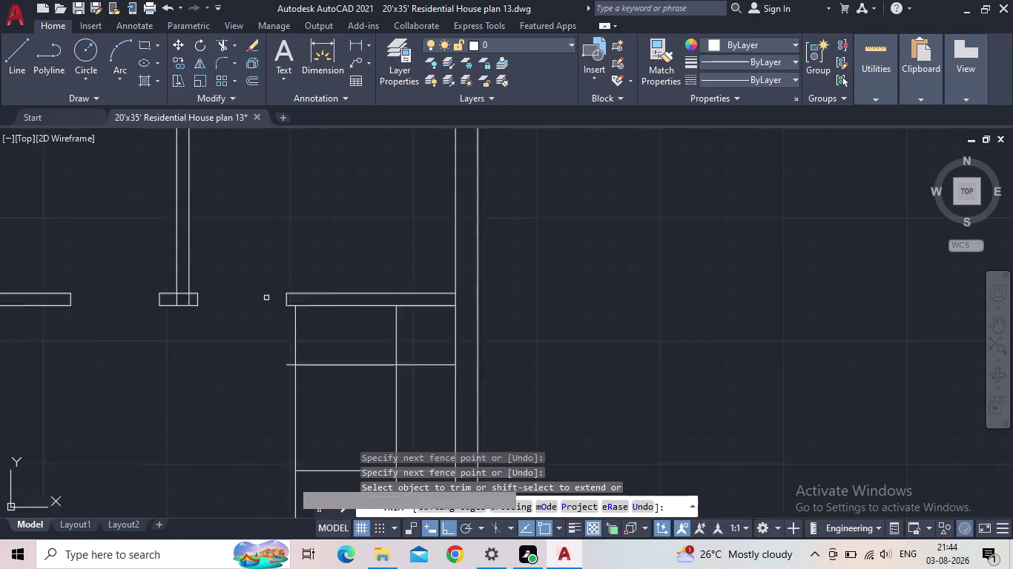
scroll(up, 3)
middle_drag(340, 428, 250, 292)
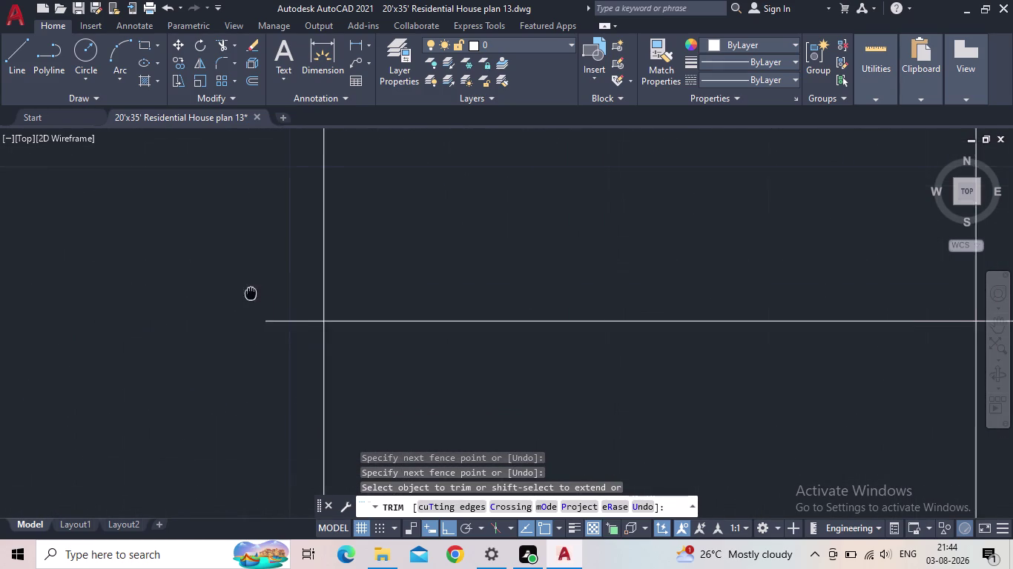
middle_drag(250, 292, 249, 290)
Fence-trim the lines crossing the narrow wall strip.
click(280, 332)
click(280, 293)
scroll(down, 3)
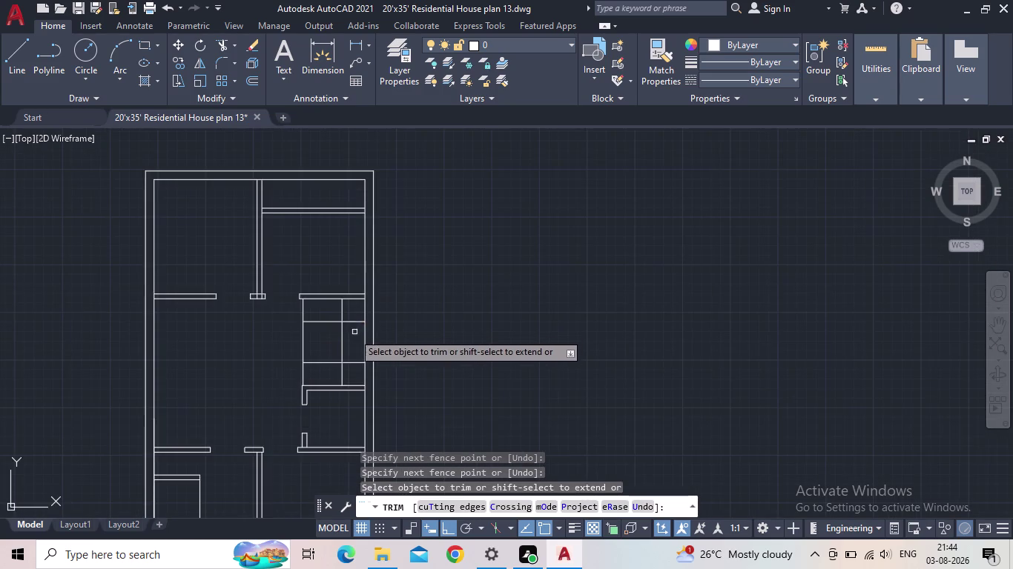
scroll(up, 3)
drag(359, 326, 341, 286)
middle_drag(369, 370, 337, 298)
click(334, 359)
click(330, 335)
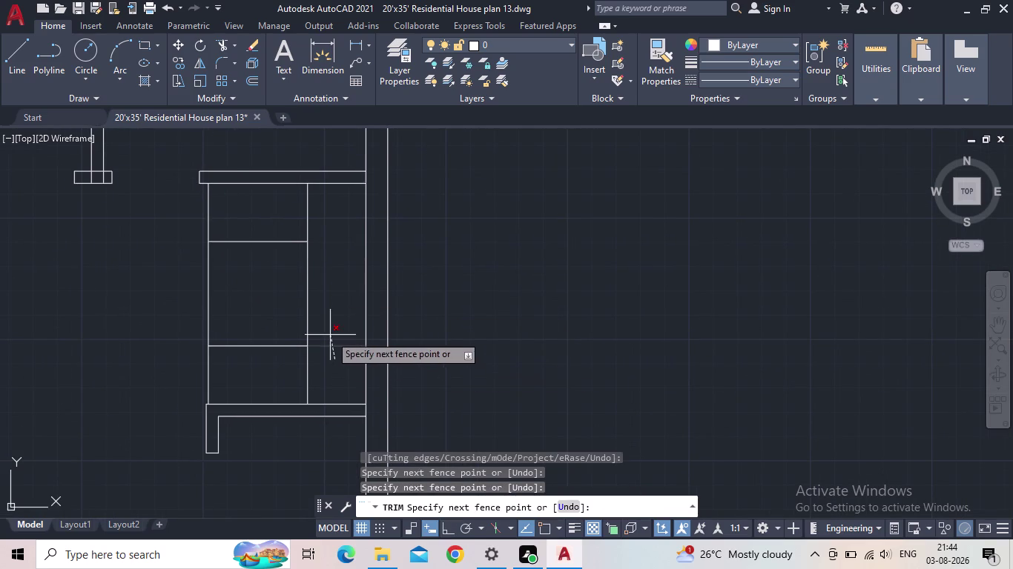
Trim away the vertical lines above and below the inner box.
middle_drag(325, 349, 292, 363)
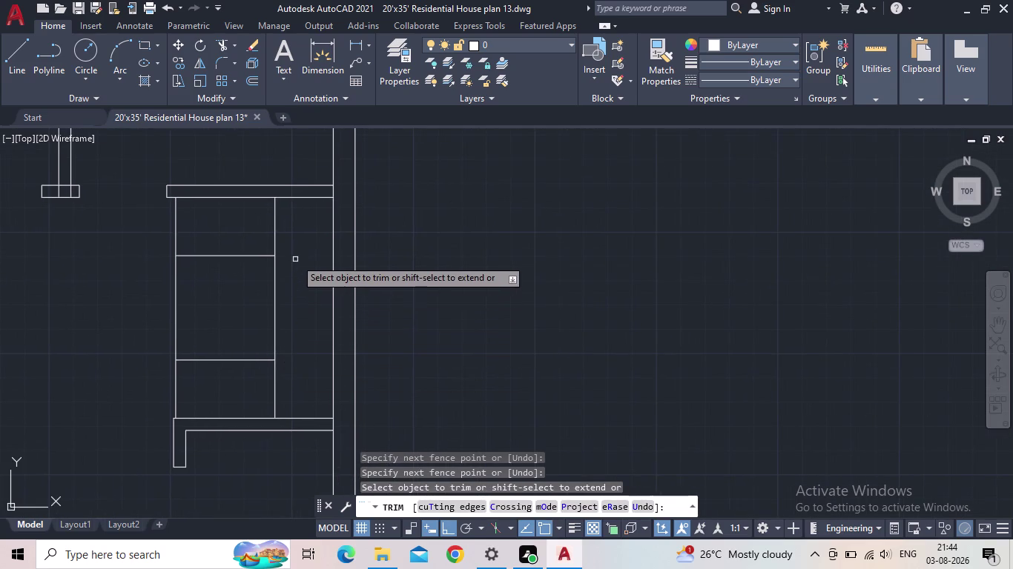
drag(290, 236, 251, 234)
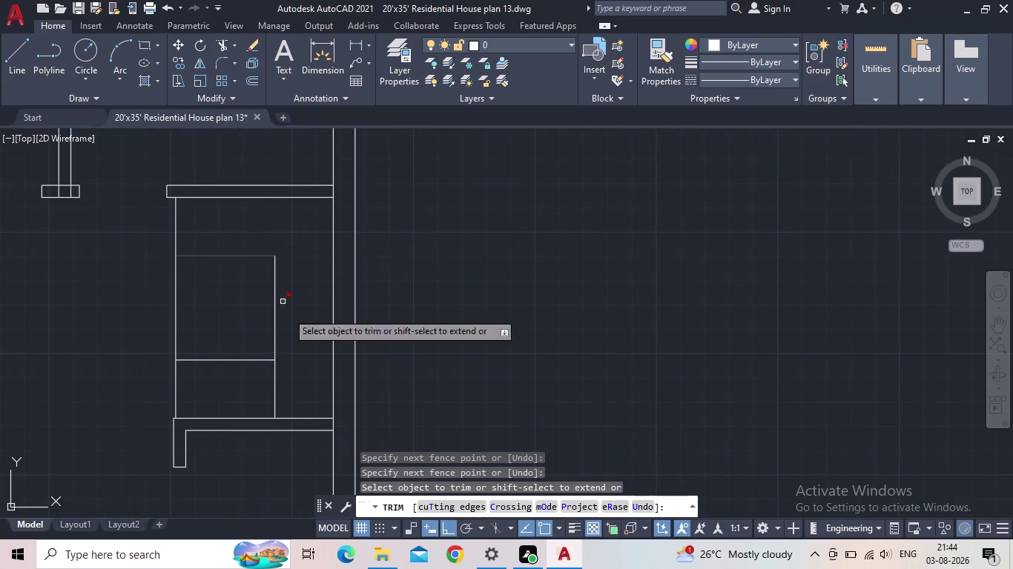
drag(303, 393, 246, 394)
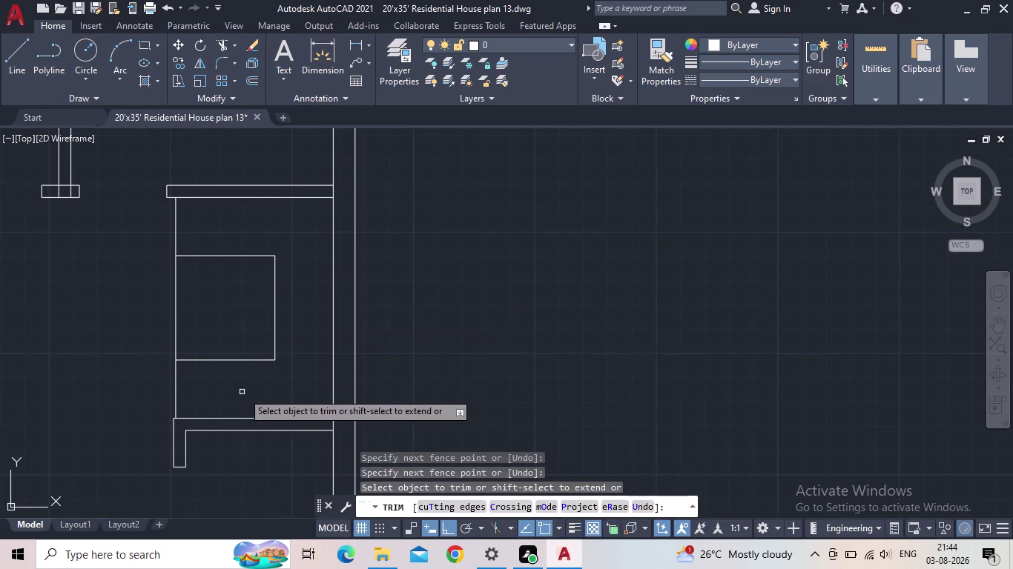
key(Escape)
Start the LINE command beside the closed box.
key(l)
key(Return)
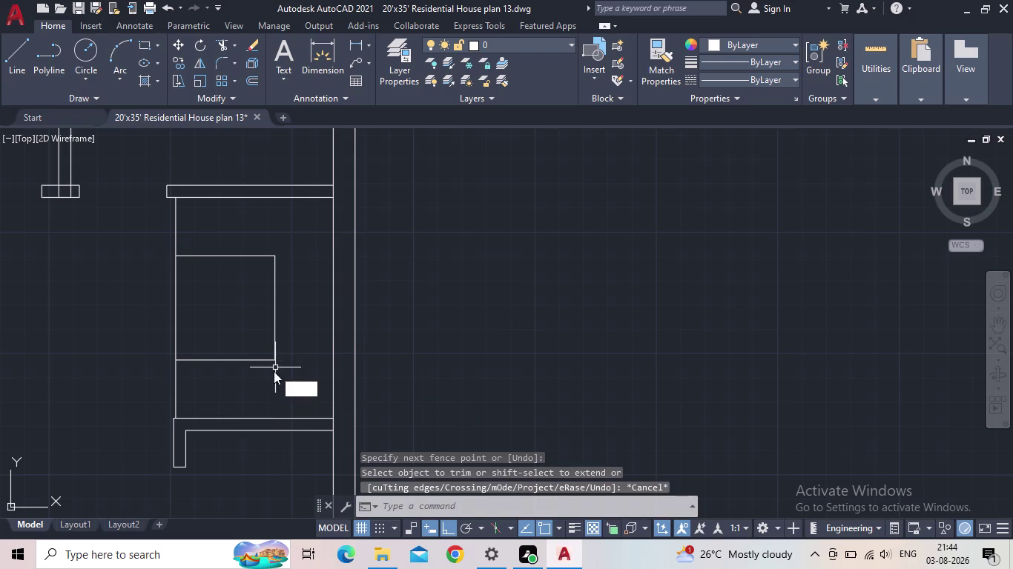
scroll(up, 3)
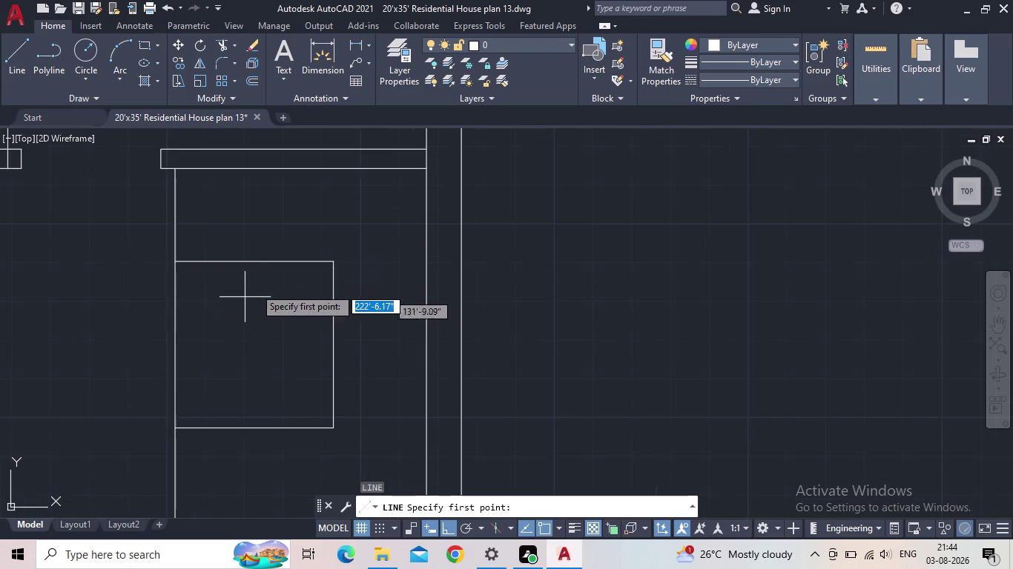
Shorten the inner wall line so it ends at the box corner.
click(245, 242)
key(Escape)
click(190, 238)
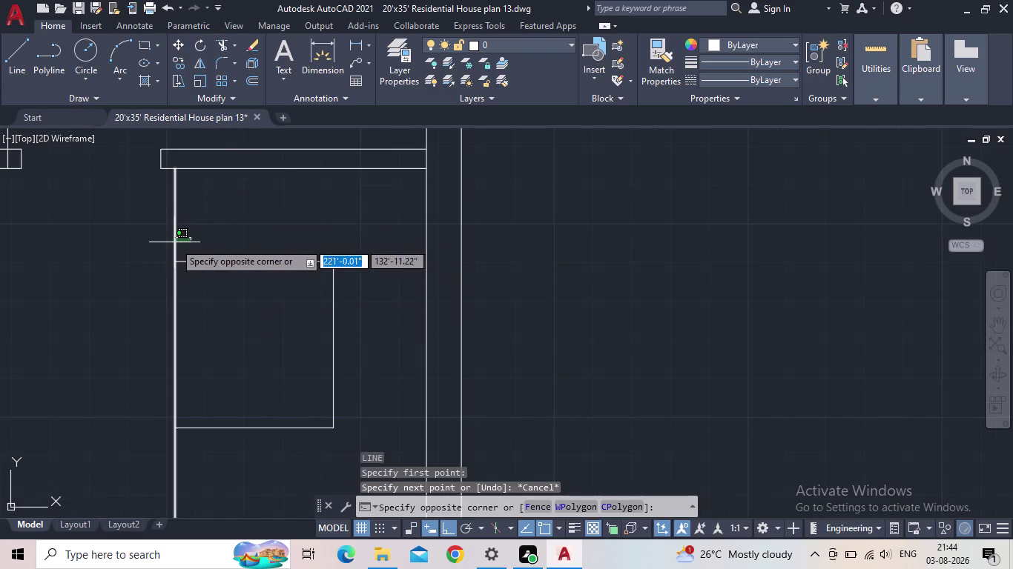
click(175, 243)
drag(177, 168, 176, 174)
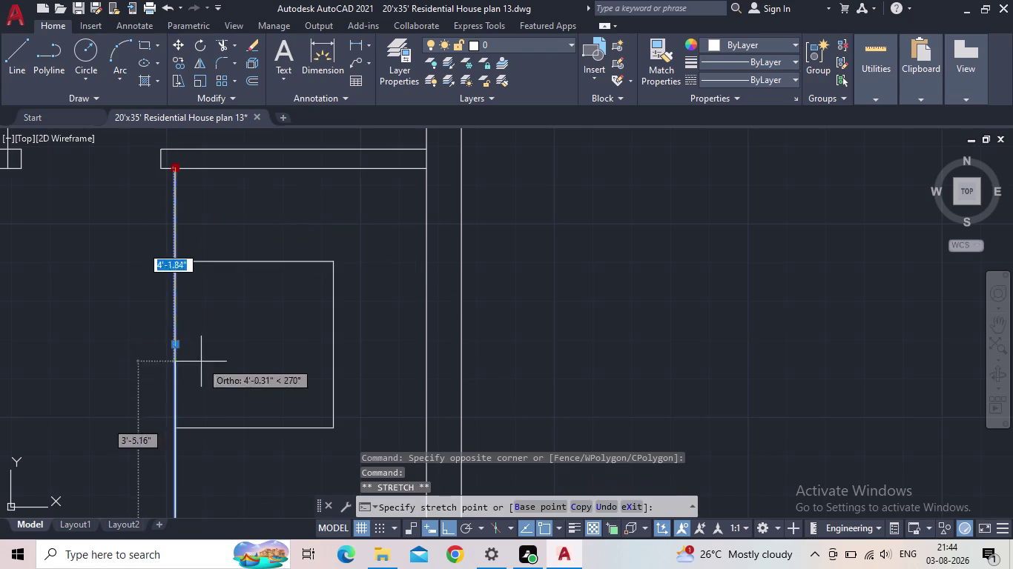
click(178, 430)
middle_drag(200, 442, 191, 297)
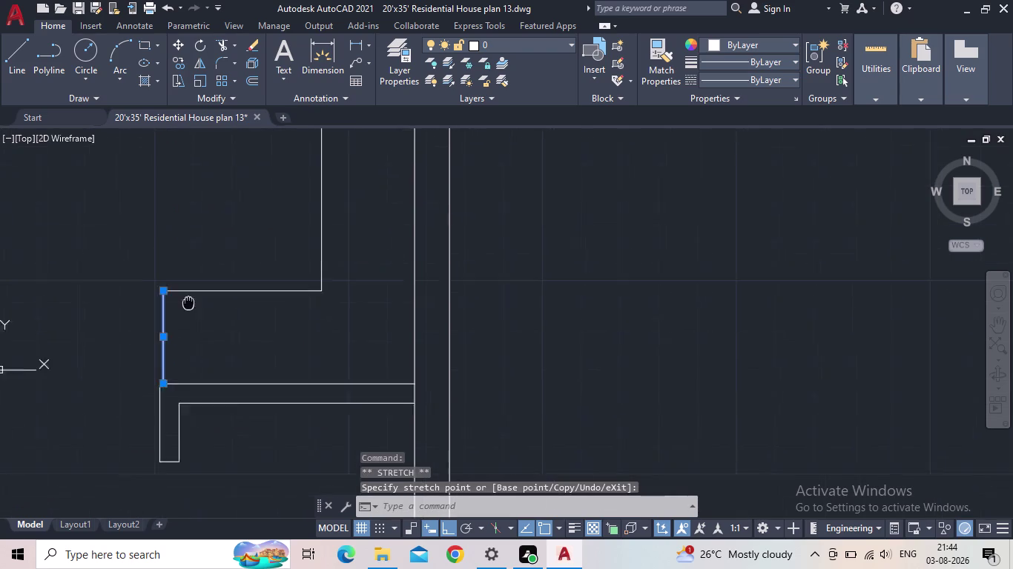
middle_drag(190, 297, 195, 291)
scroll(down, 3)
scroll(up, 3)
scroll(down, 3)
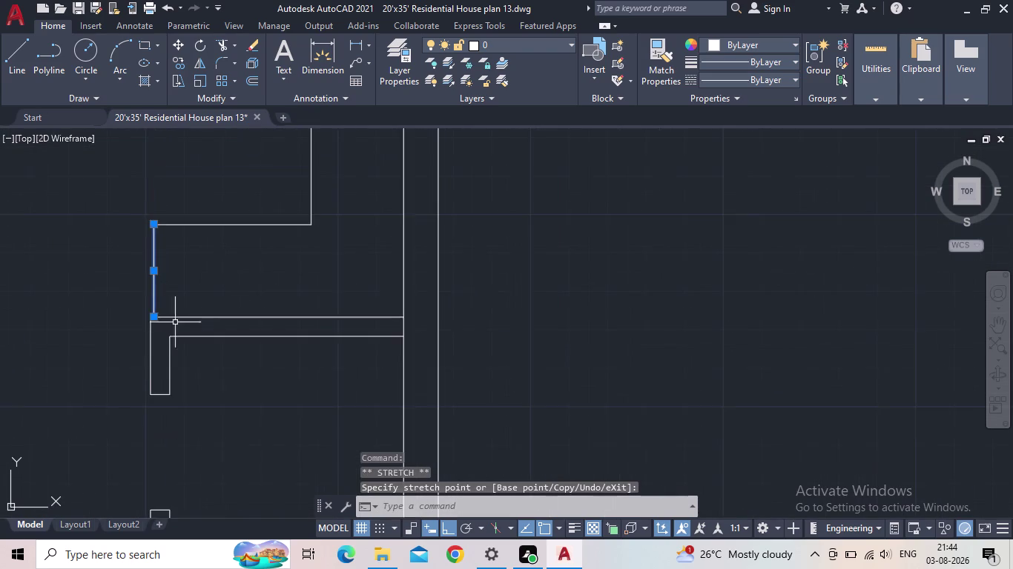
middle_drag(176, 321, 162, 409)
key(Escape)
middle_drag(207, 339, 209, 488)
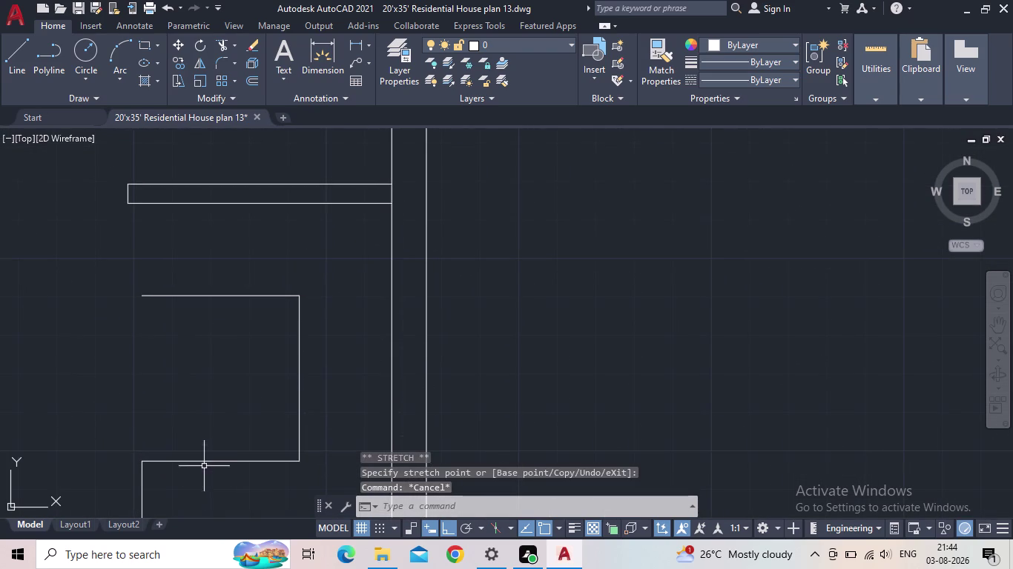
Draw lines from the box's top-left and right corners up to the wall.
key(l)
key(space)
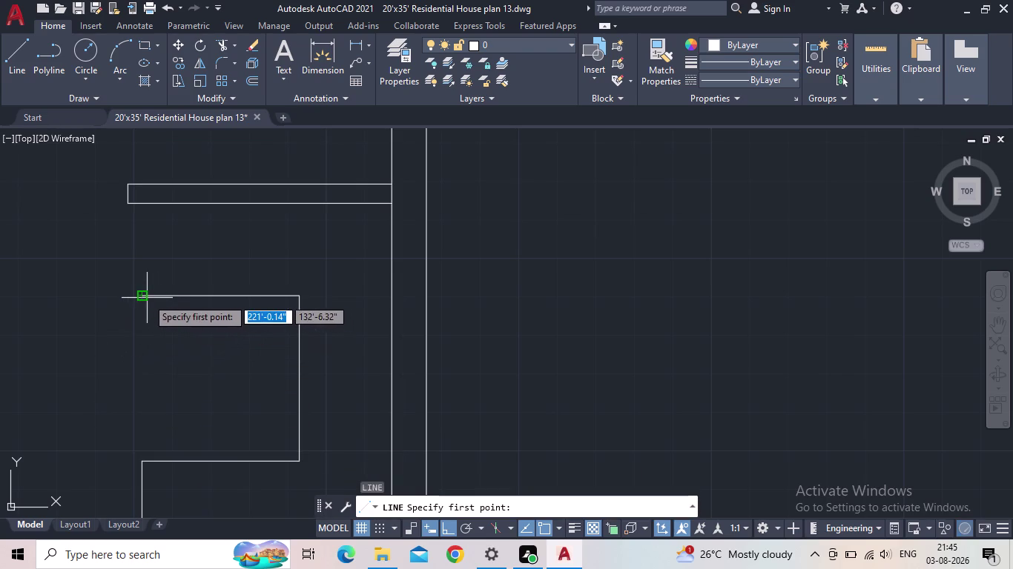
click(146, 298)
click(141, 201)
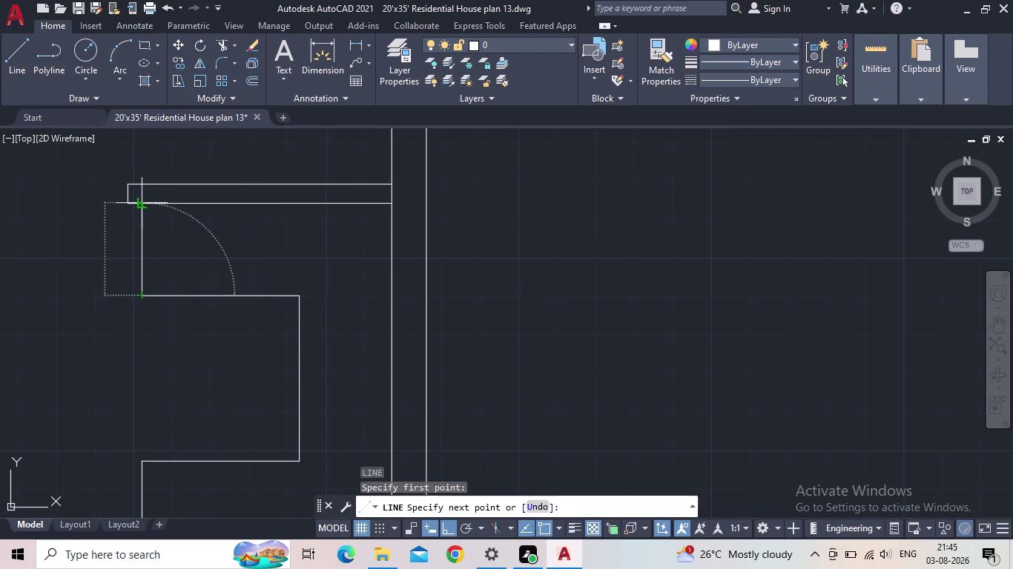
key(Escape)
middle_drag(212, 258, 178, 282)
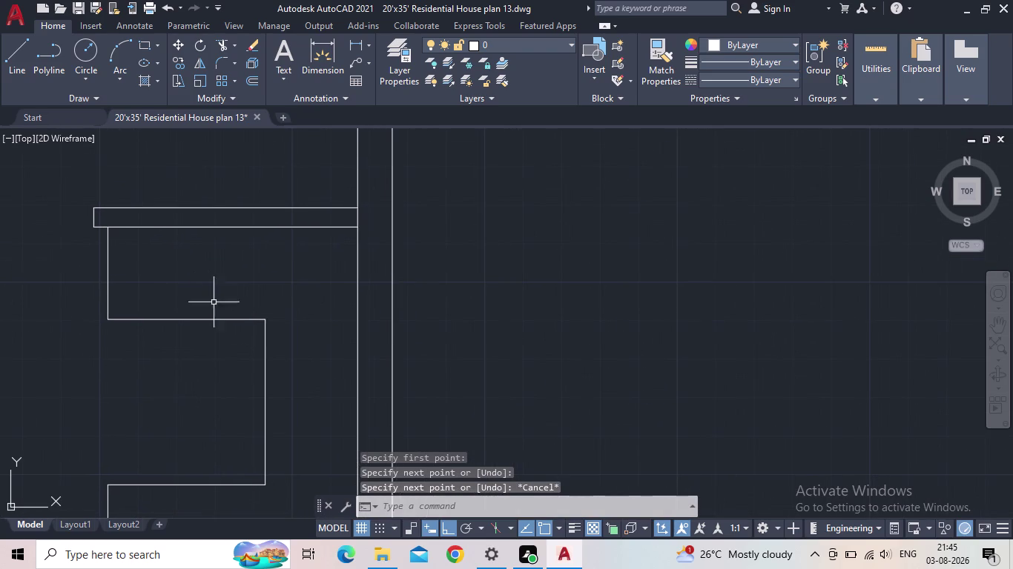
key(space)
click(267, 322)
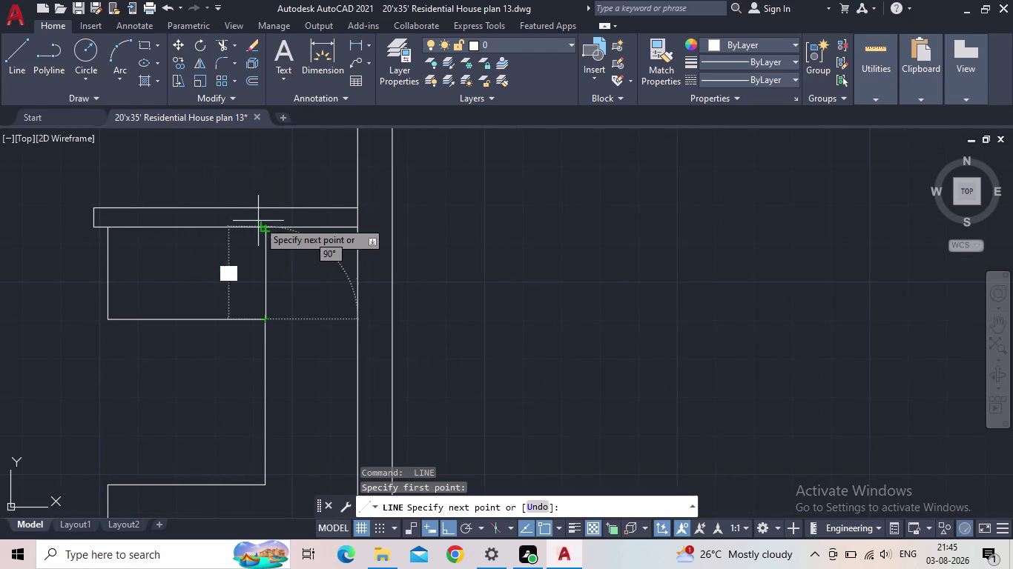
click(263, 225)
key(Escape)
Draw lines from the box's bottom-right corner and lower edge to the wall.
middle_drag(323, 315, 241, 315)
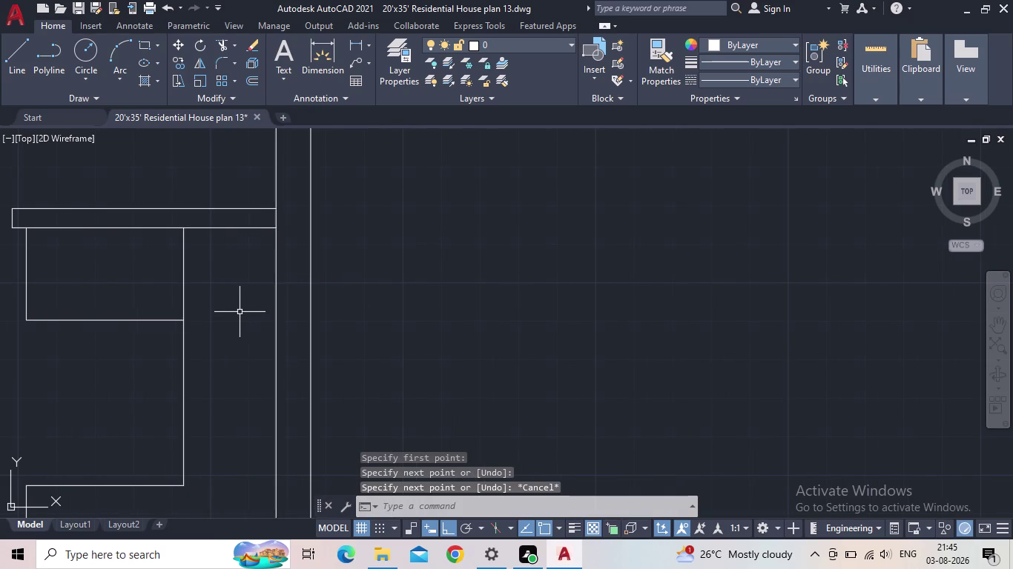
key(space)
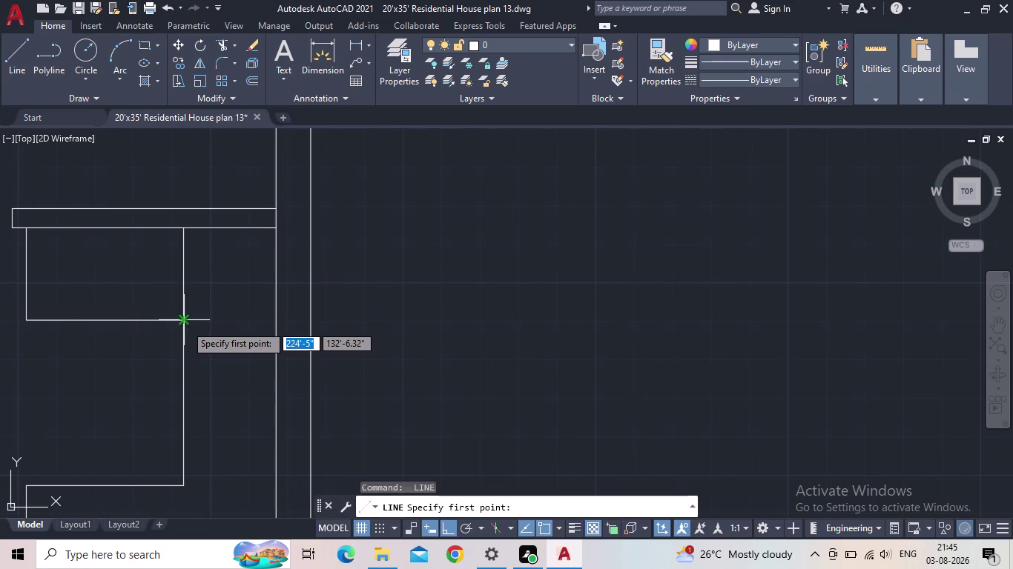
click(185, 324)
click(277, 324)
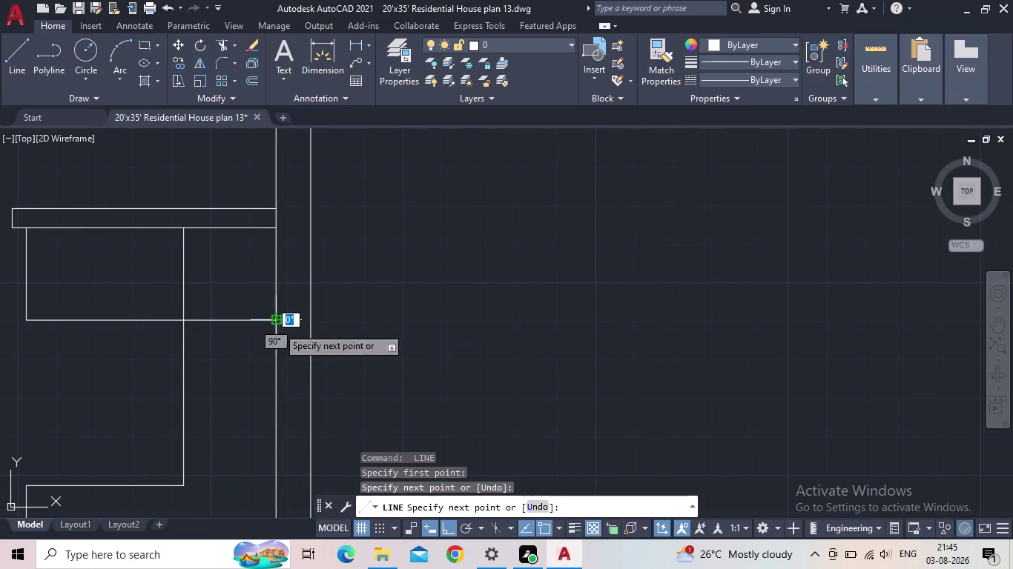
key(Escape)
middle_drag(304, 407, 304, 266)
scroll(up, 3)
key(space)
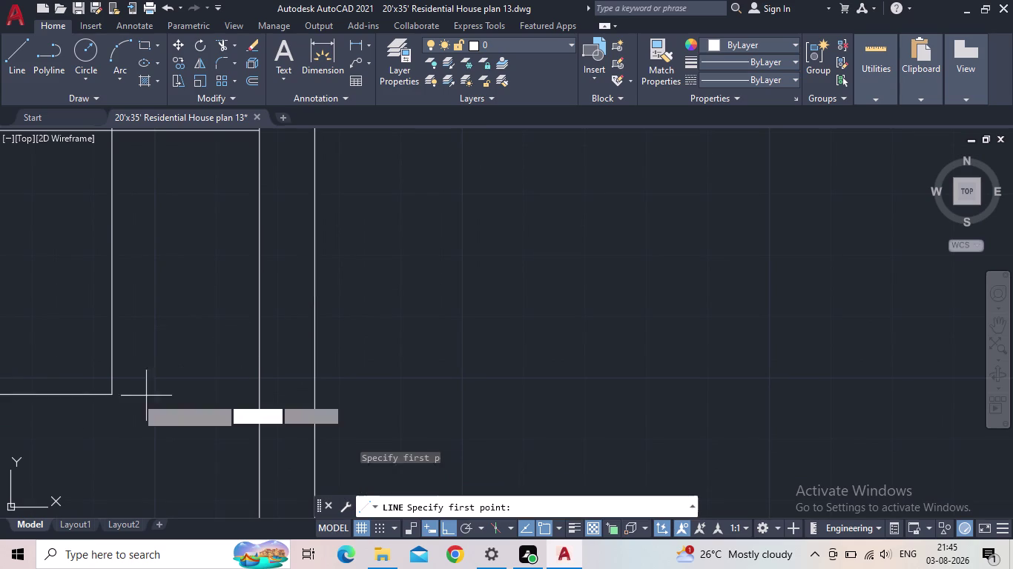
click(111, 396)
click(265, 391)
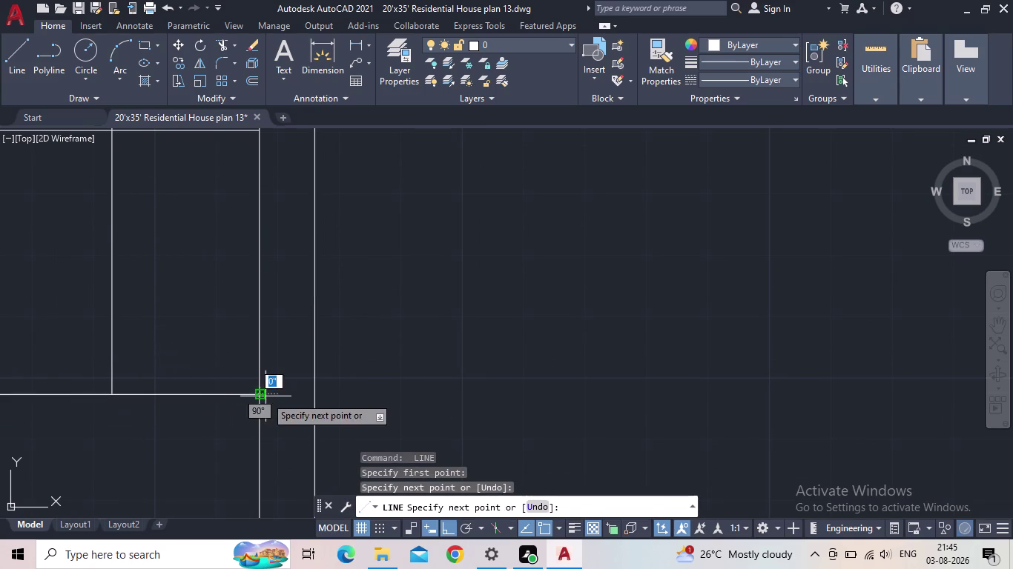
key(Escape)
Draw a line from the wall corner down to the lower wall.
scroll(down, 3)
middle_drag(284, 395, 296, 388)
key(c)
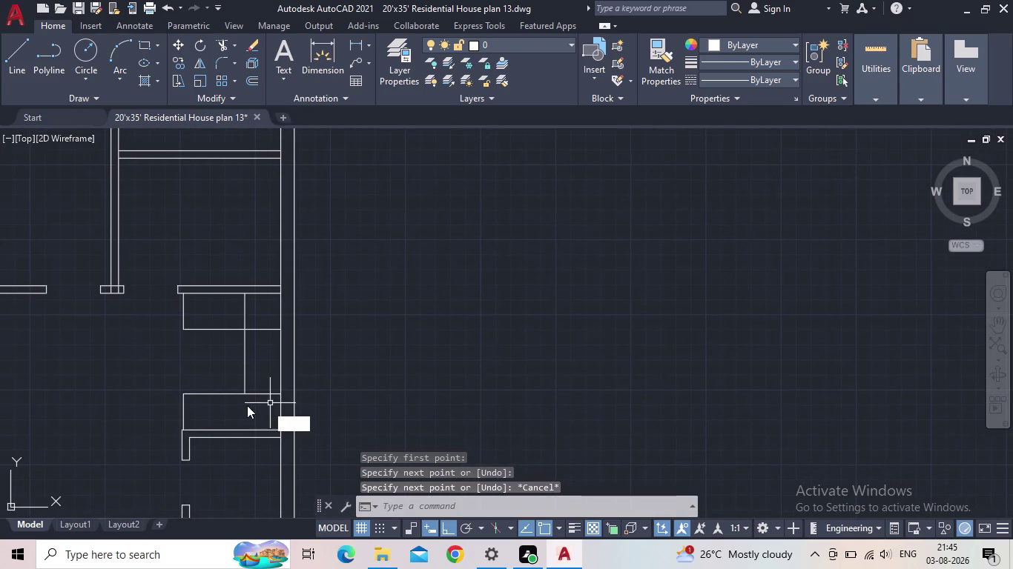
key(BackSpace)
key(space)
scroll(up, 3)
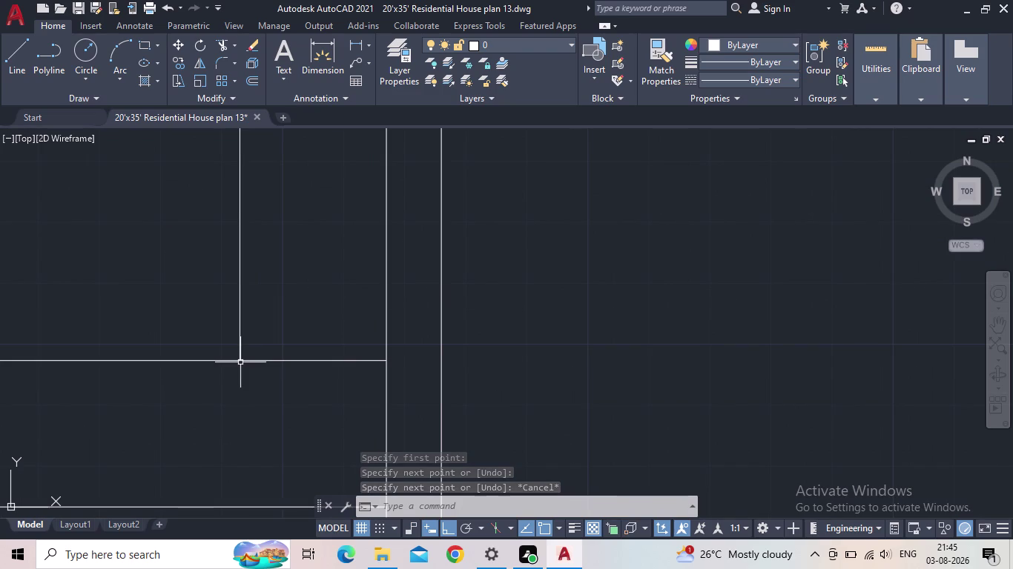
click(12, 65)
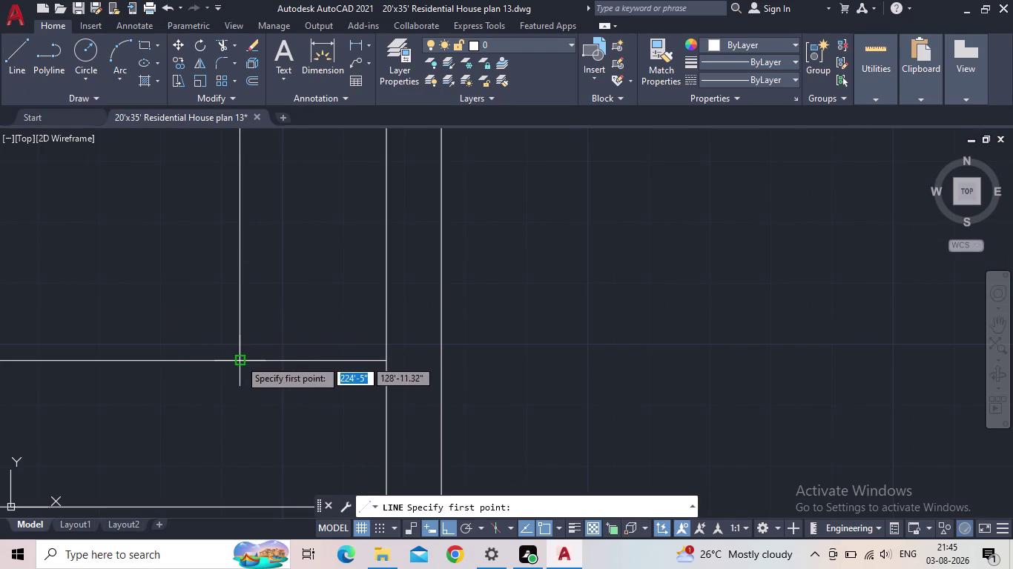
click(240, 359)
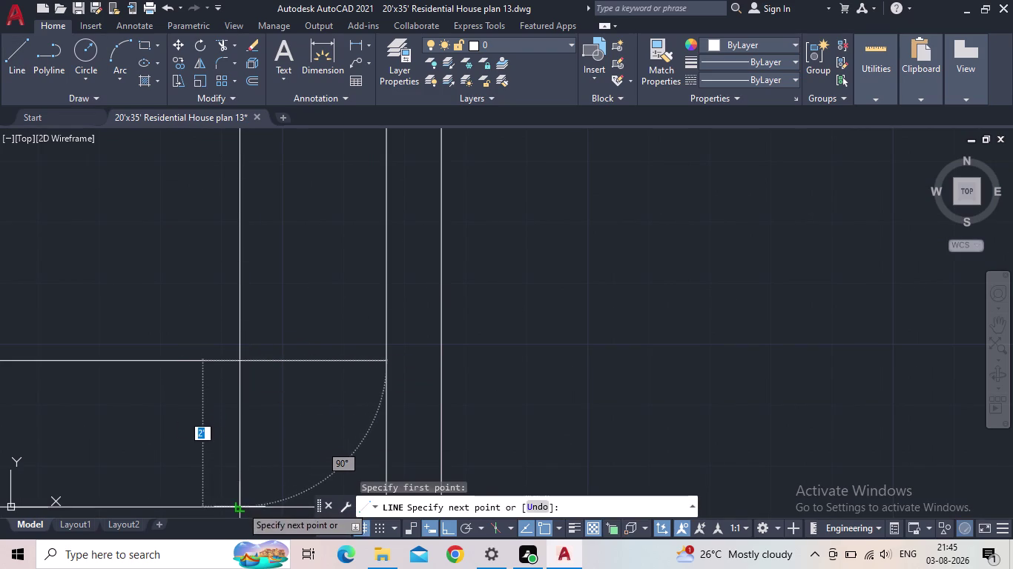
click(241, 507)
middle_drag(272, 441, 286, 380)
scroll(down, 3)
key(Escape)
scroll(down, 3)
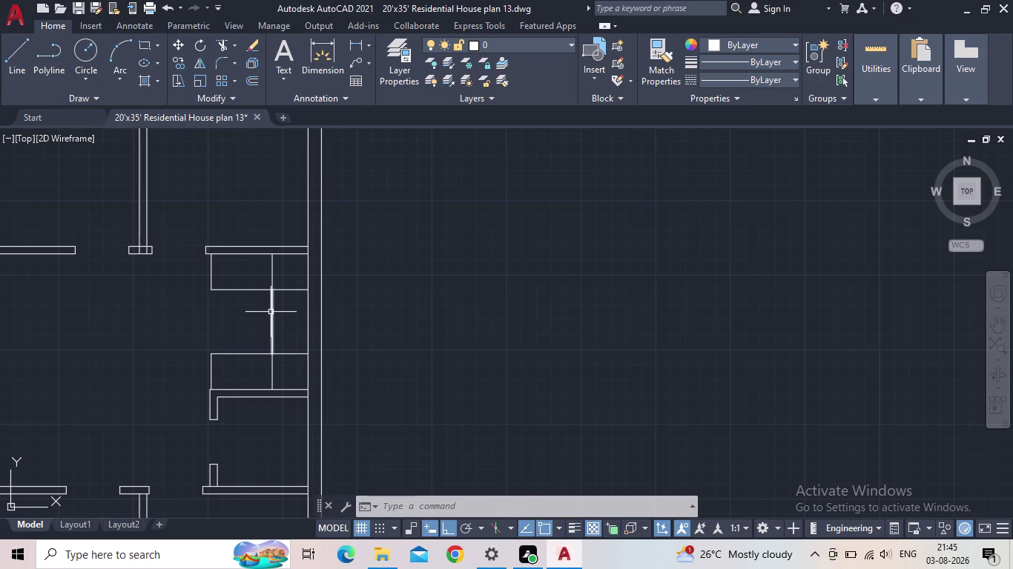
Start COPY (CO) and select the upper box's left edge.
scroll(up, 3)
key(c)
key(o)
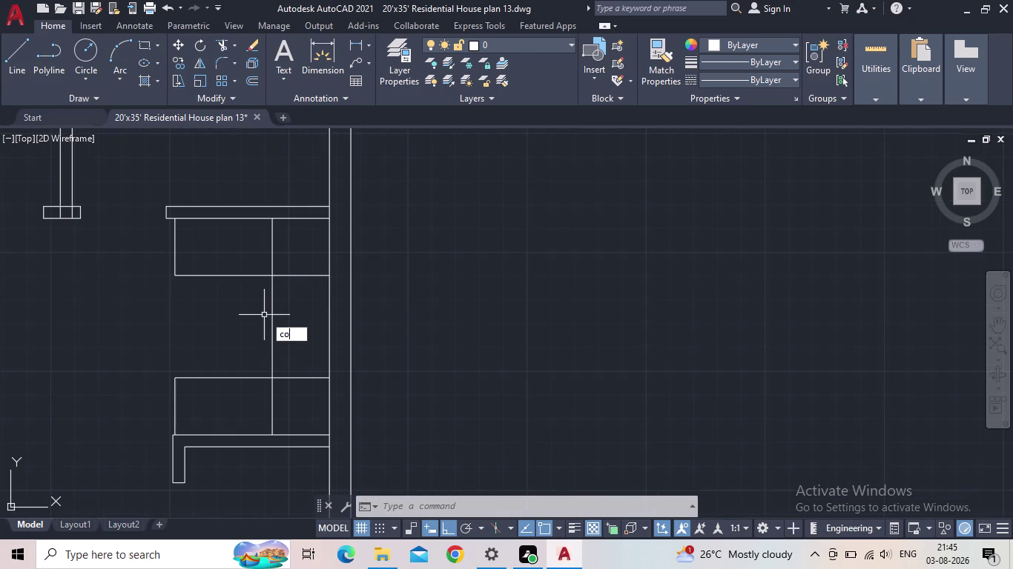
key(Return)
middle_drag(219, 312, 246, 374)
scroll(up, 3)
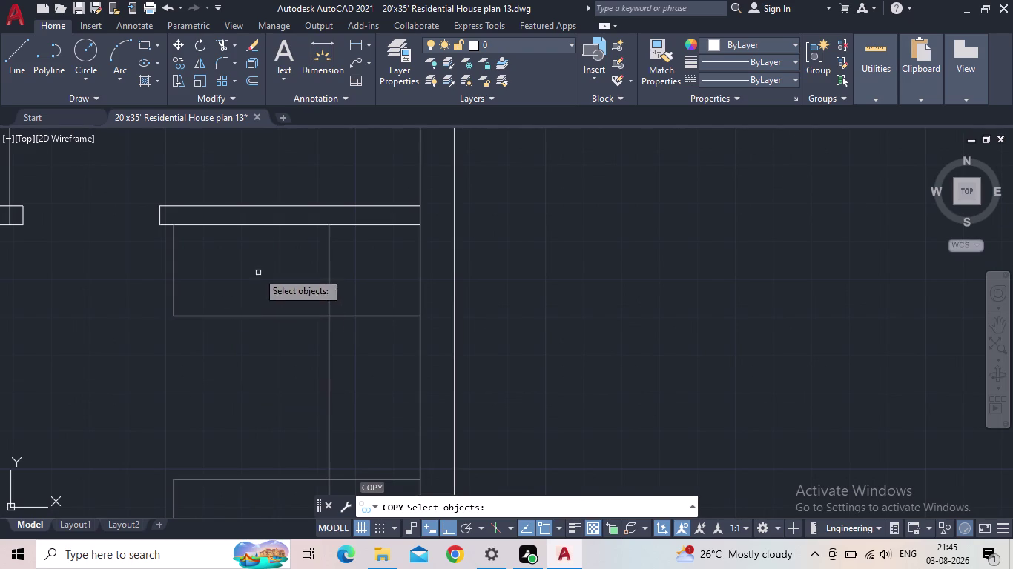
click(192, 272)
click(117, 287)
click(269, 326)
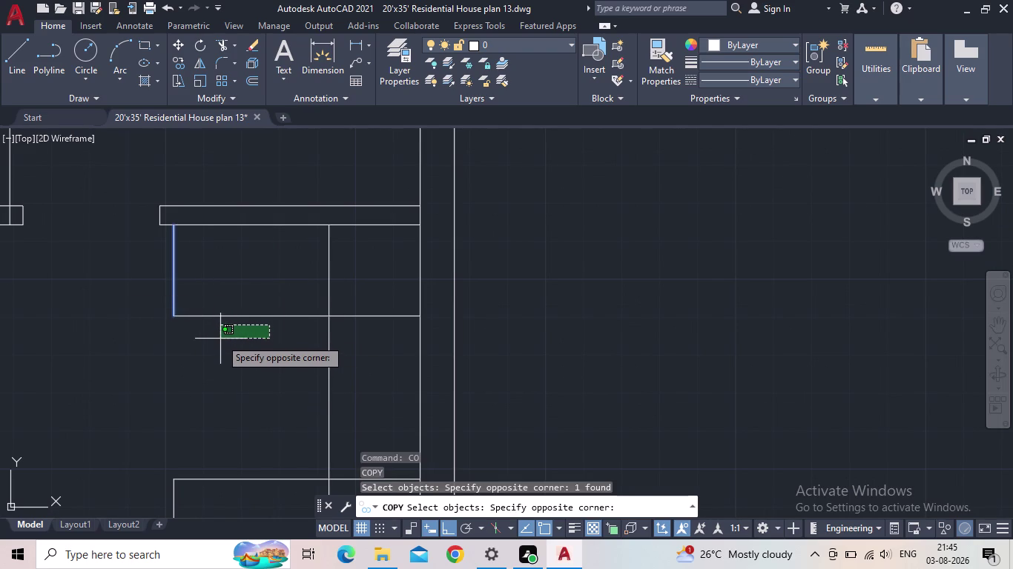
key(space)
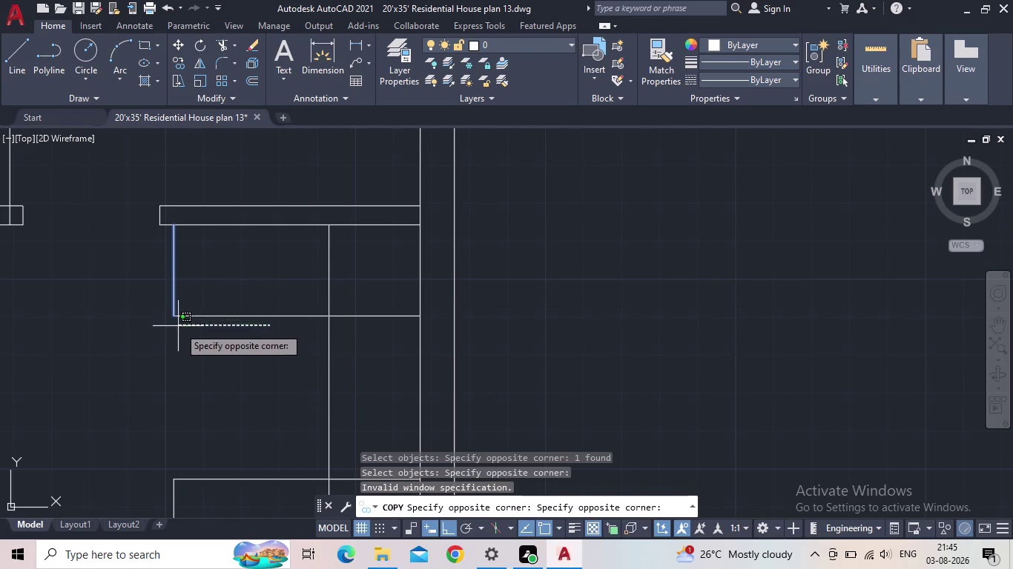
click(184, 334)
key(space)
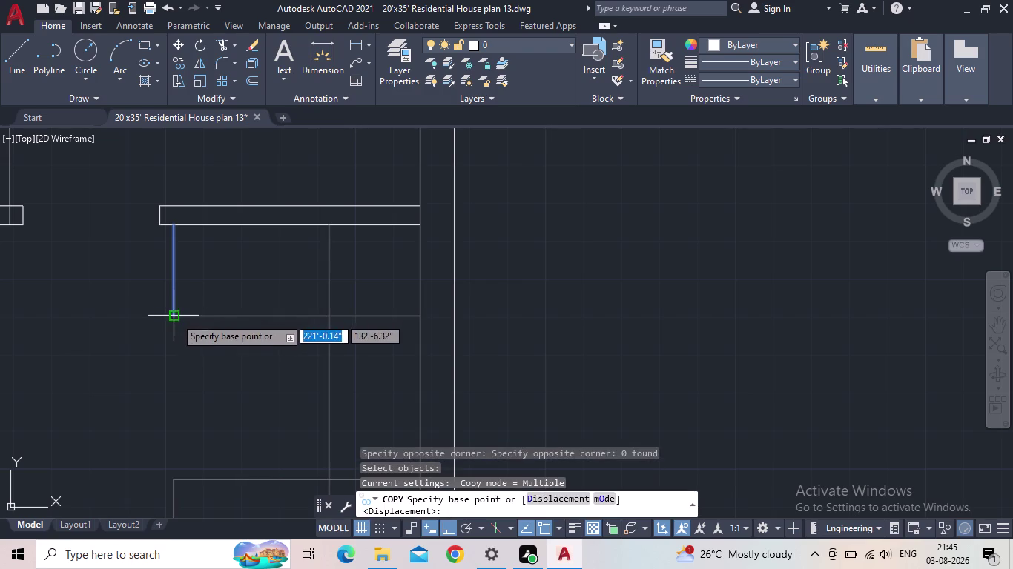
Copy the edge from its bottom-left corner as a 5-item array of step lines.
click(175, 316)
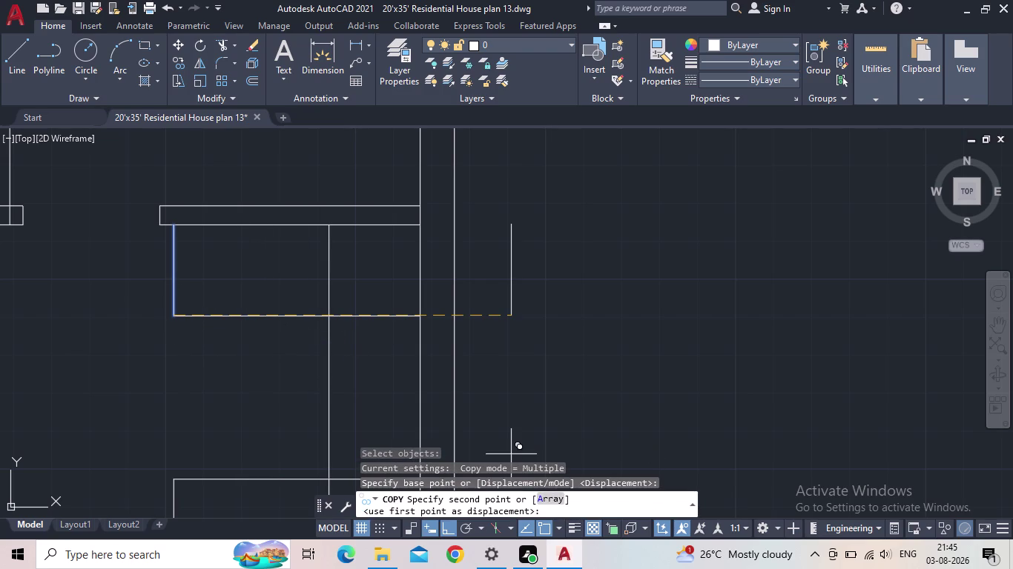
click(546, 495)
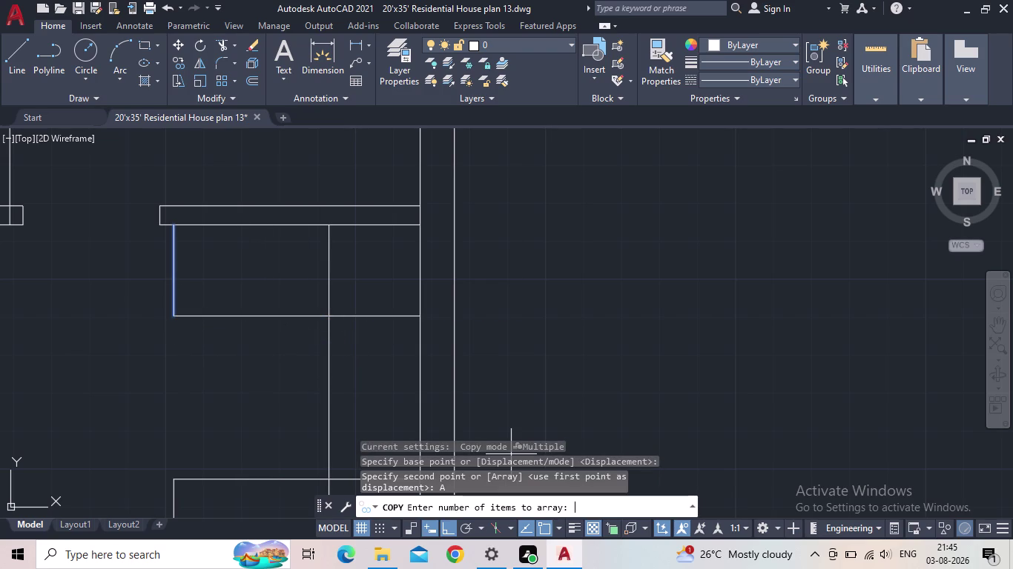
key(5)
key(BackSpace)
key(5)
key(Return)
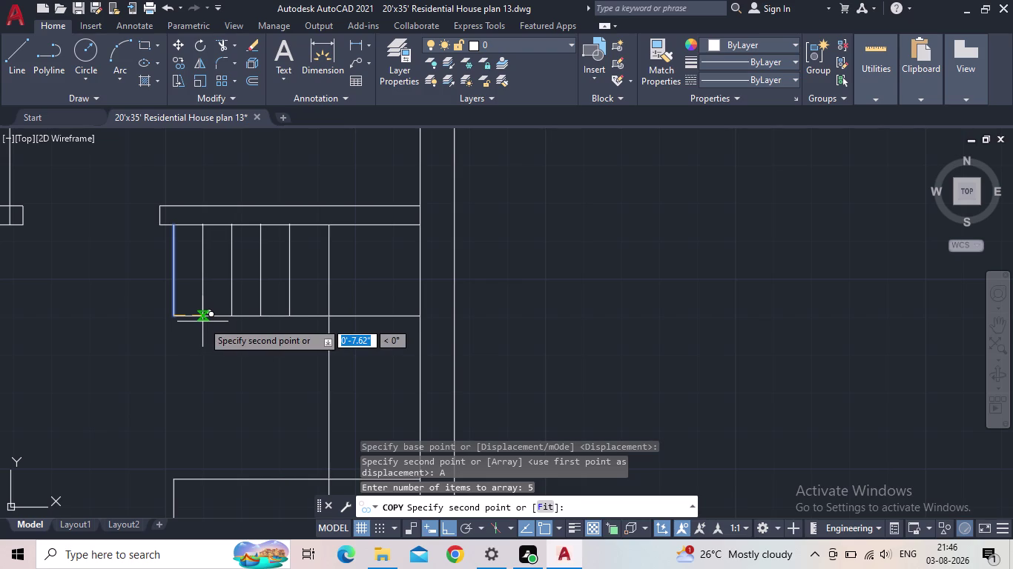
click(205, 321)
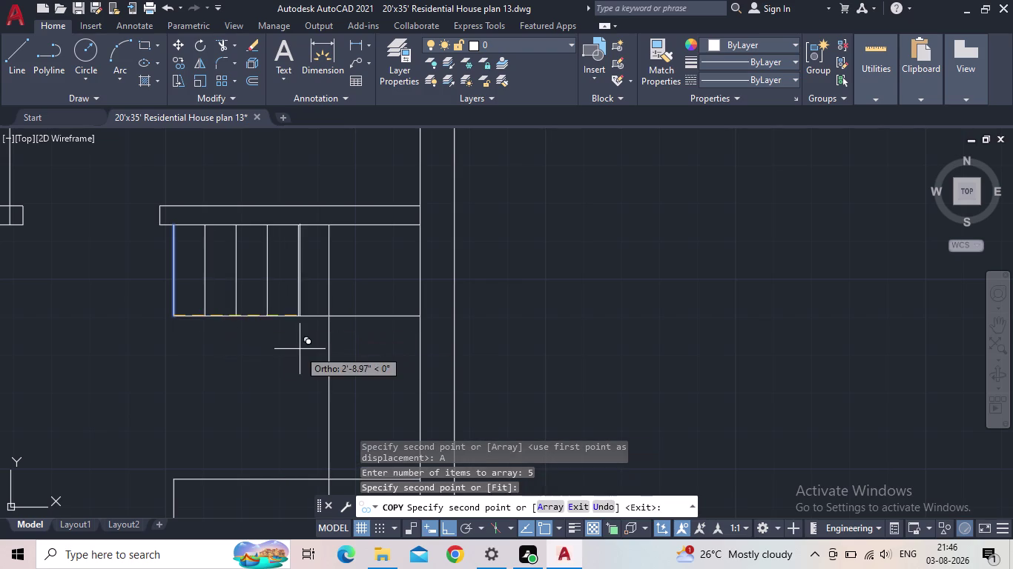
scroll(down, 3)
middle_drag(300, 365, 296, 356)
key(Escape)
middle_click(278, 361)
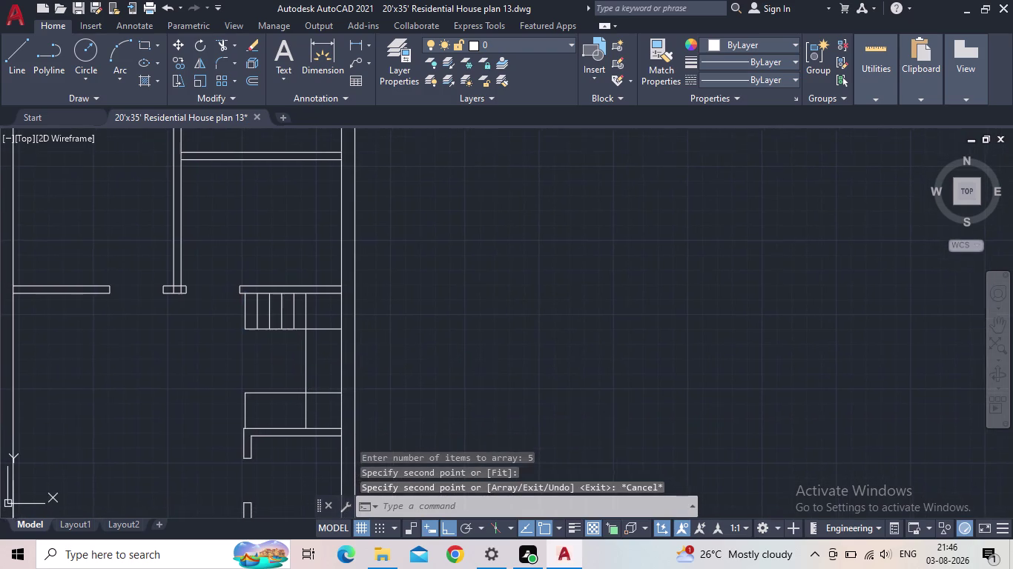
scroll(up, 3)
Window-select the four tread lines of the upper flight.
click(336, 275)
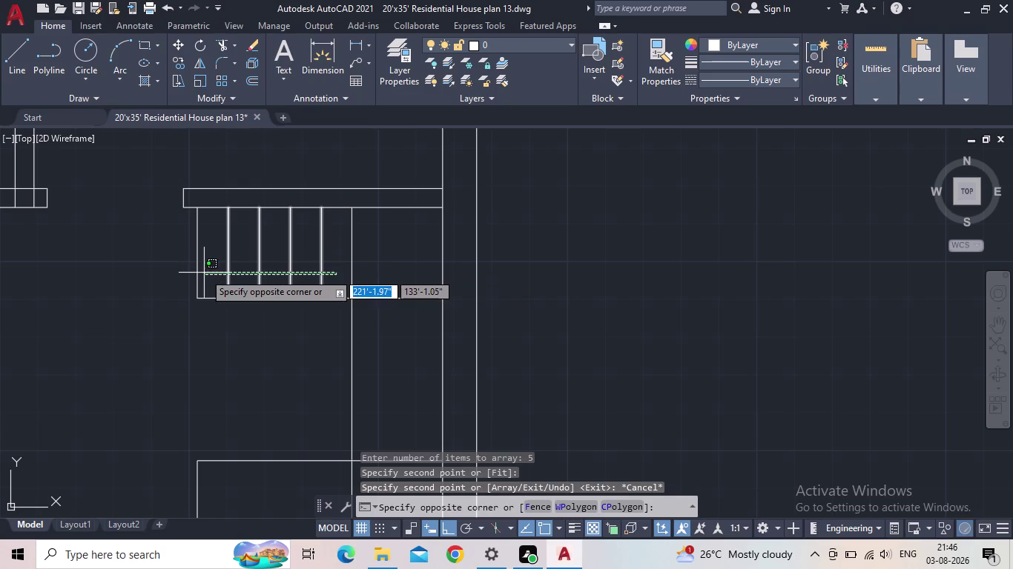
click(204, 273)
middle_drag(388, 392, 331, 354)
scroll(down, 3)
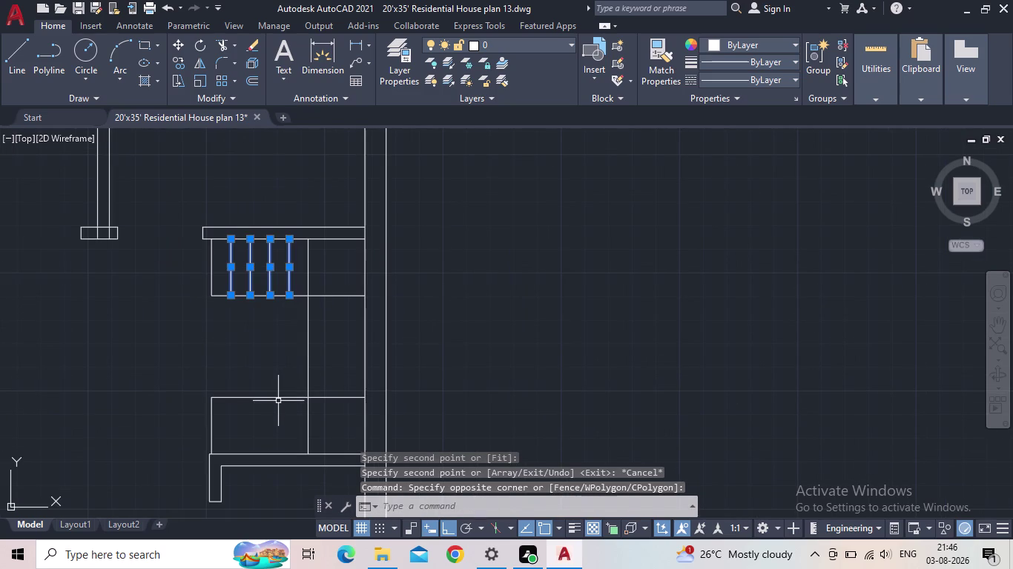
Mirror the tread lines (MI) across a two-point axis, keeping the originals.
key(m)
key(i)
key(Return)
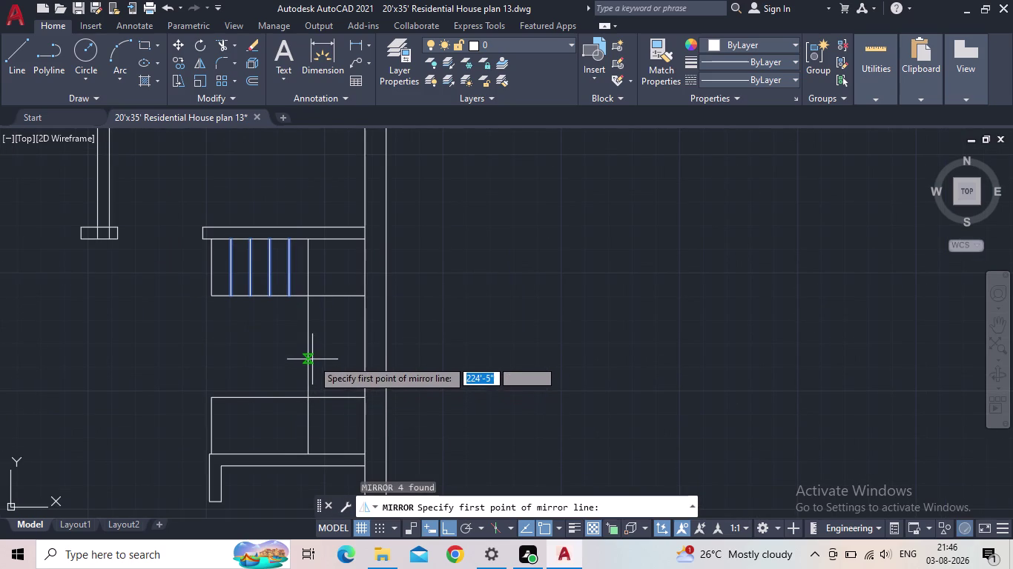
click(310, 348)
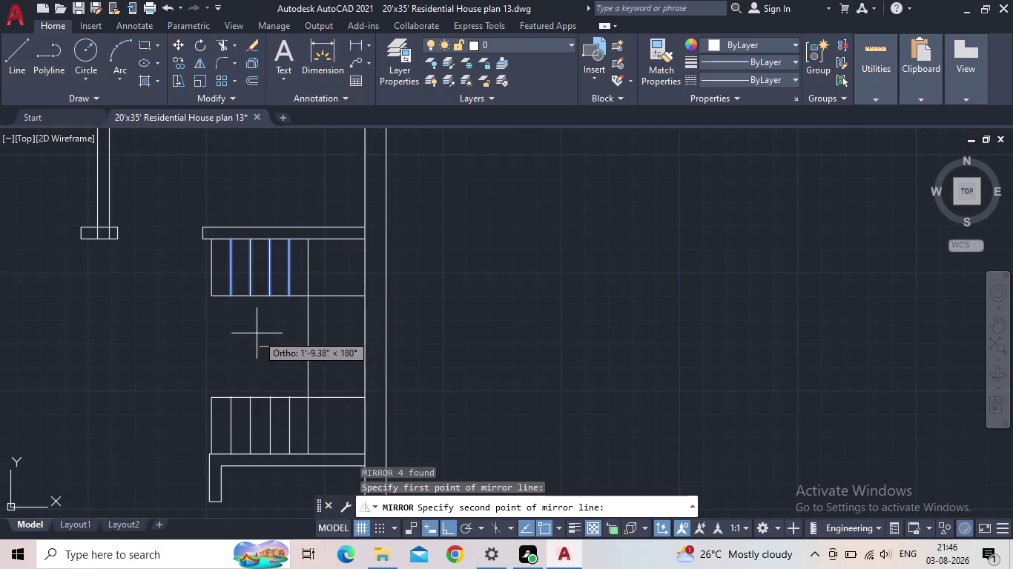
click(87, 336)
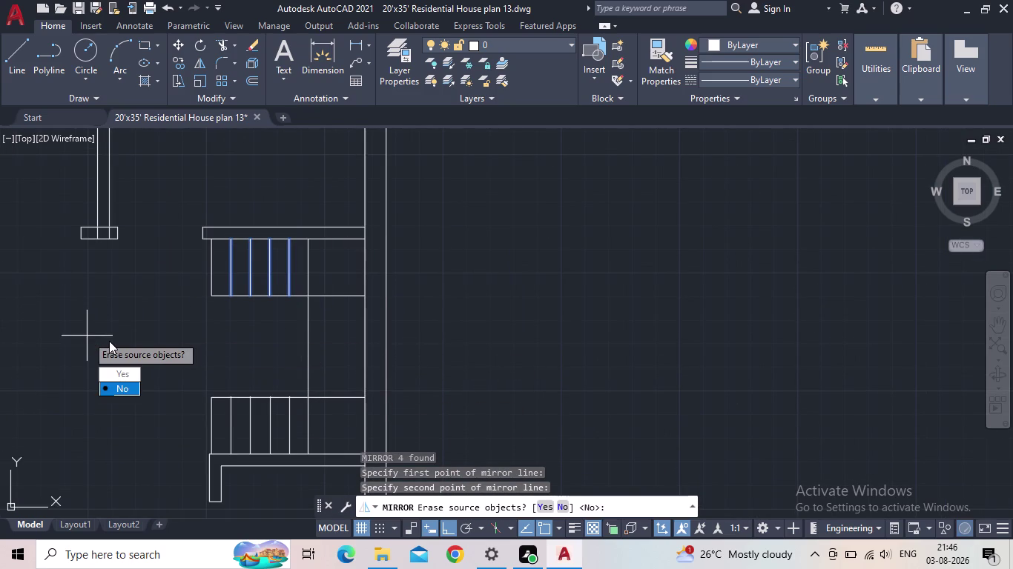
drag(123, 388, 87, 336)
key(Escape)
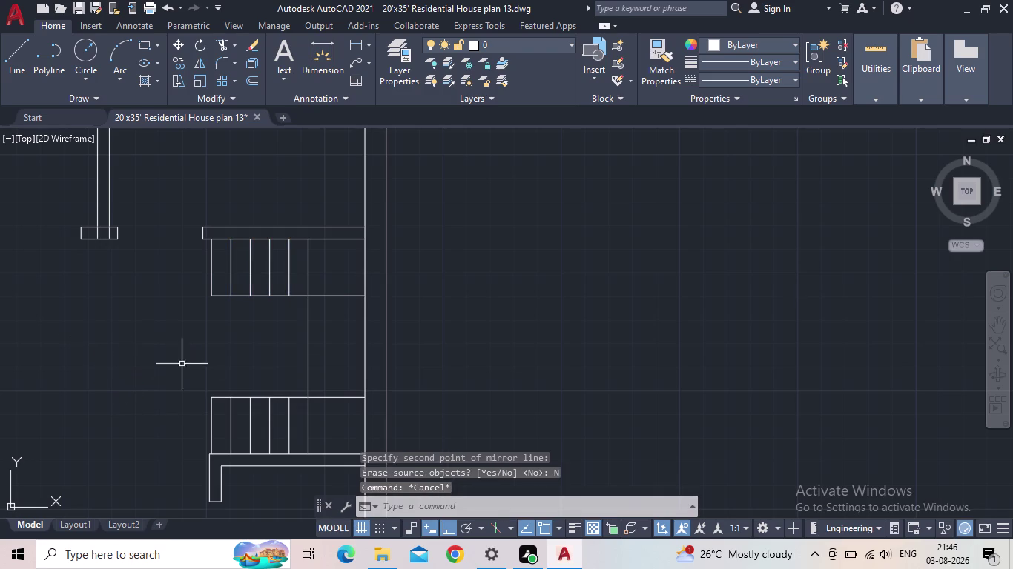
middle_drag(194, 372, 120, 351)
Start COPY and select the landing edge line of the middle flight.
scroll(up, 3)
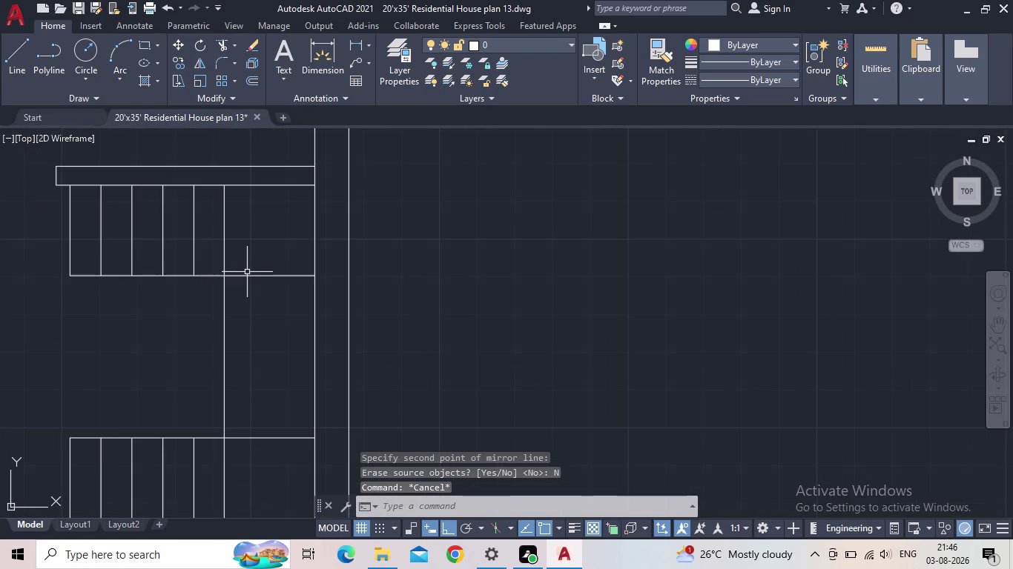
middle_drag(275, 282, 224, 284)
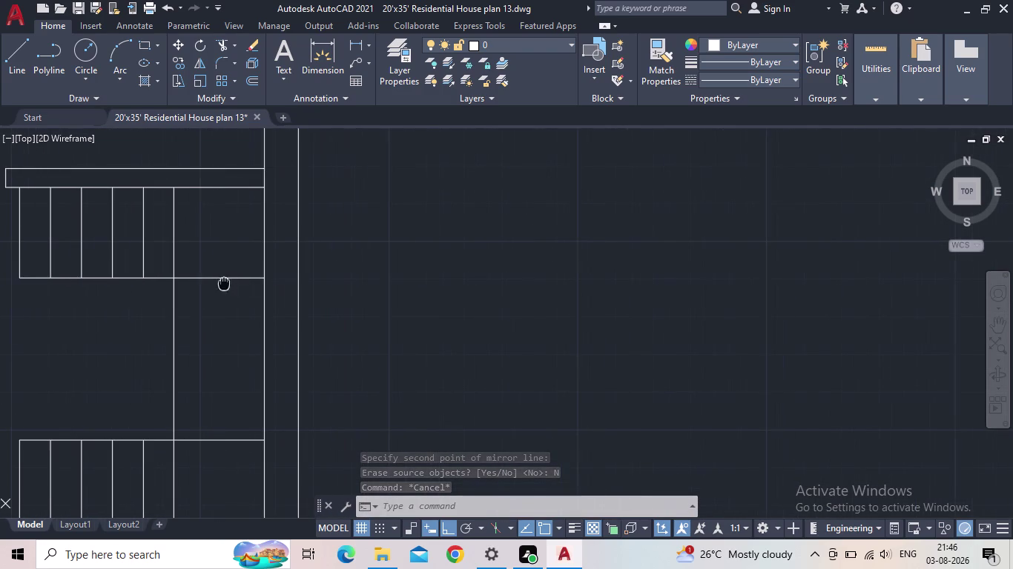
key(c)
key(o)
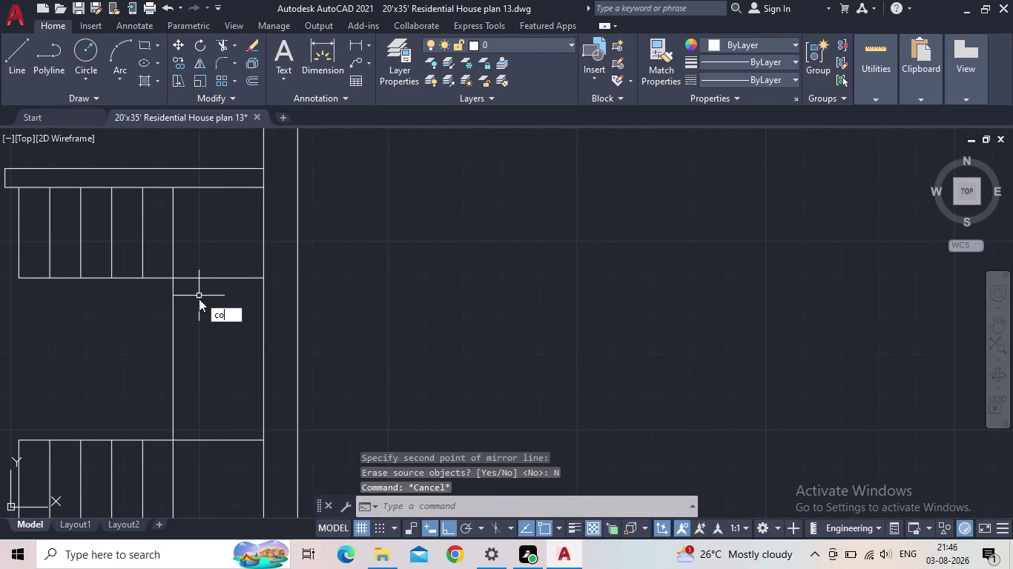
key(Return)
click(210, 293)
click(189, 256)
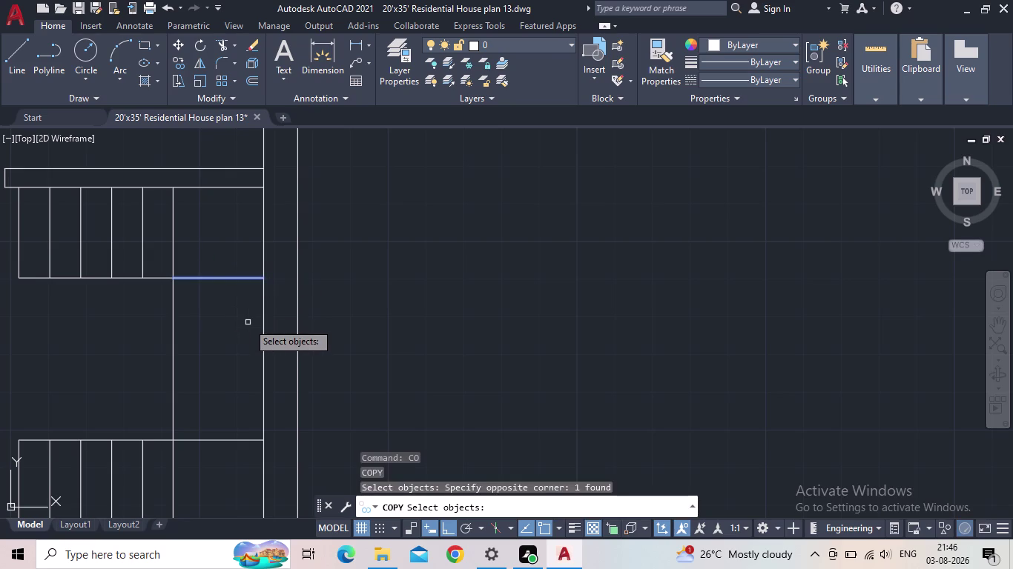
key(space)
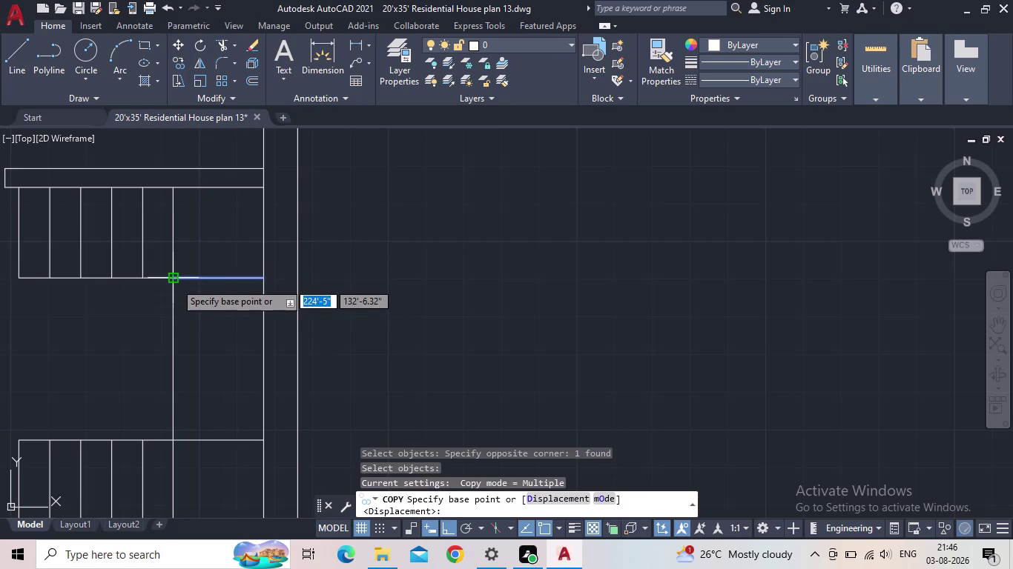
Array six copies of the line downward from its left endpoint.
click(175, 282)
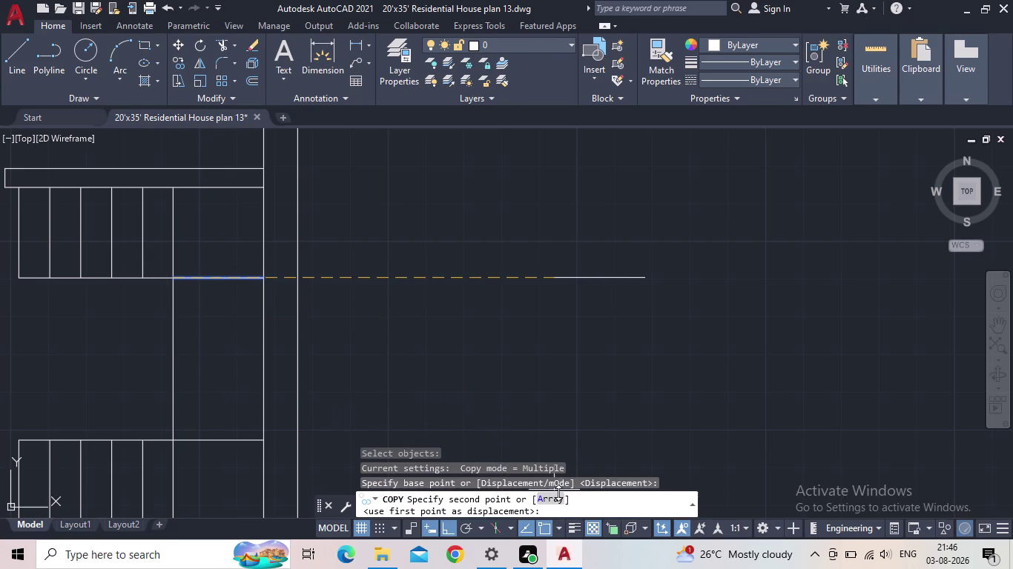
click(552, 498)
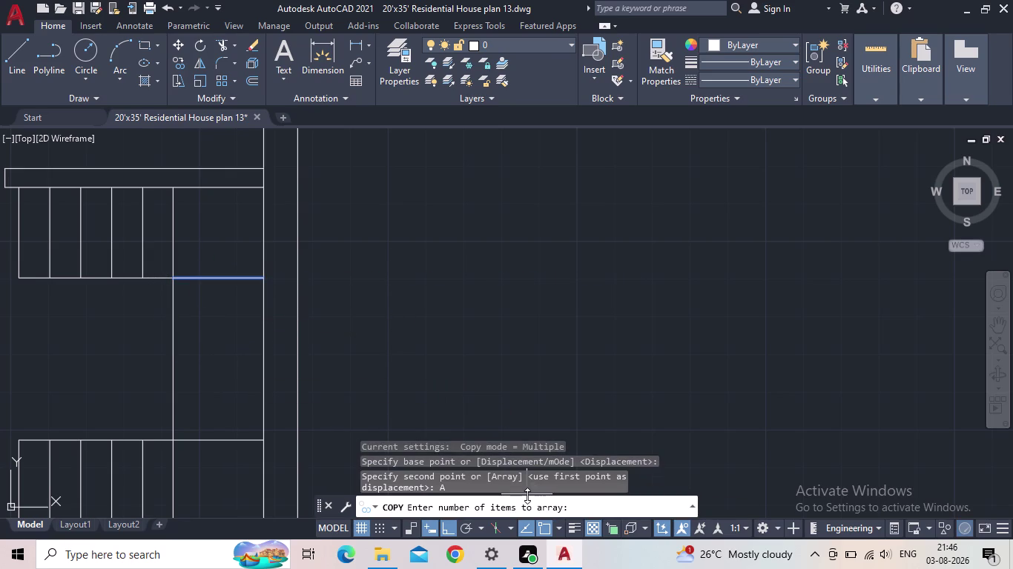
key(6)
key(Return)
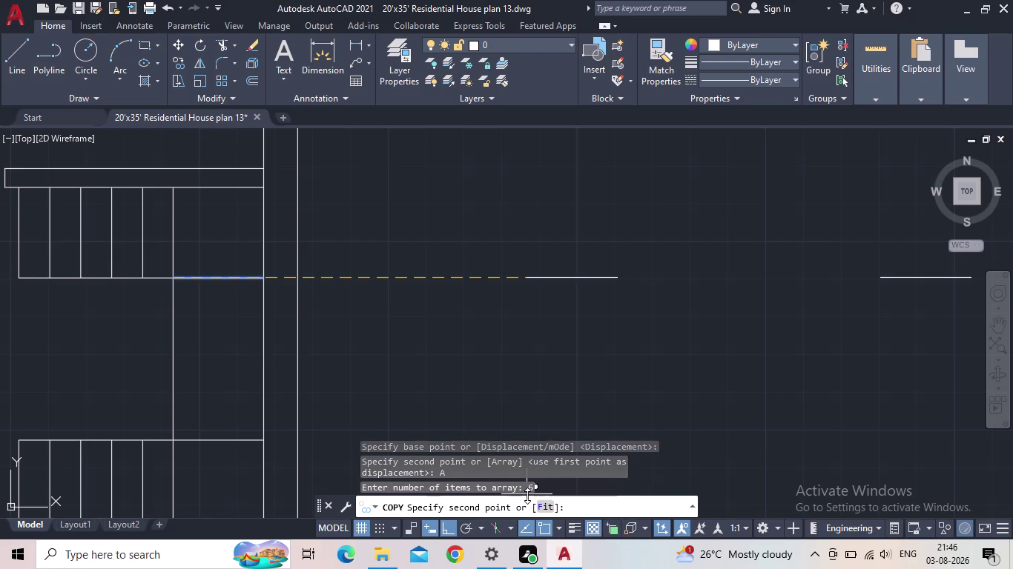
click(162, 306)
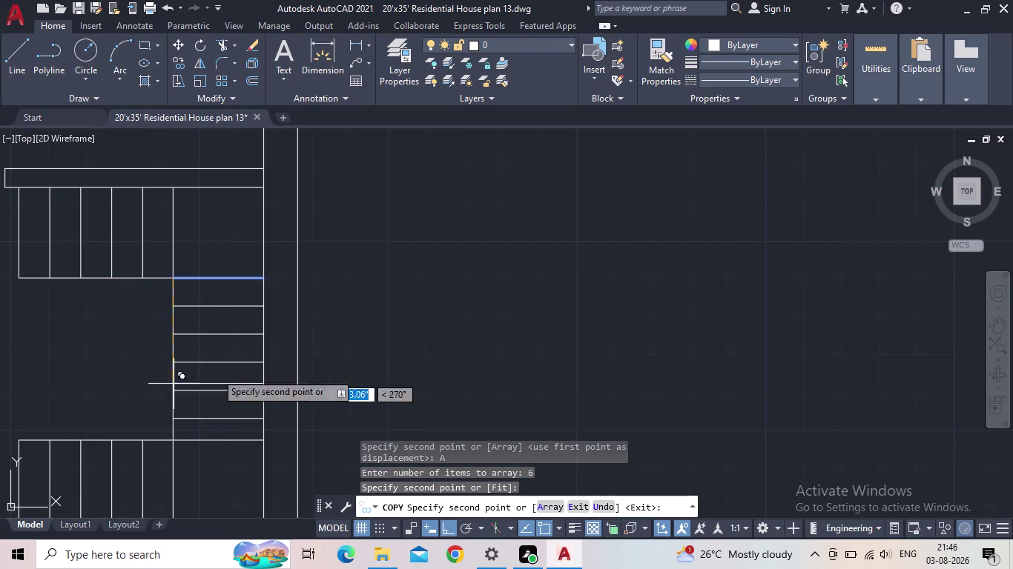
key(Escape)
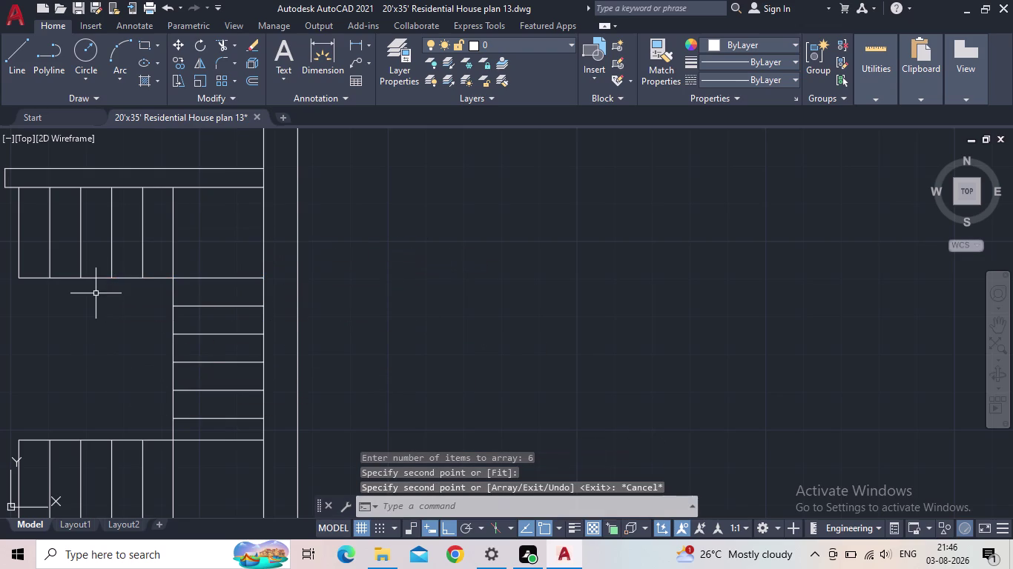
scroll(down, 3)
scroll(up, 3)
middle_drag(325, 352, 439, 319)
scroll(down, 3)
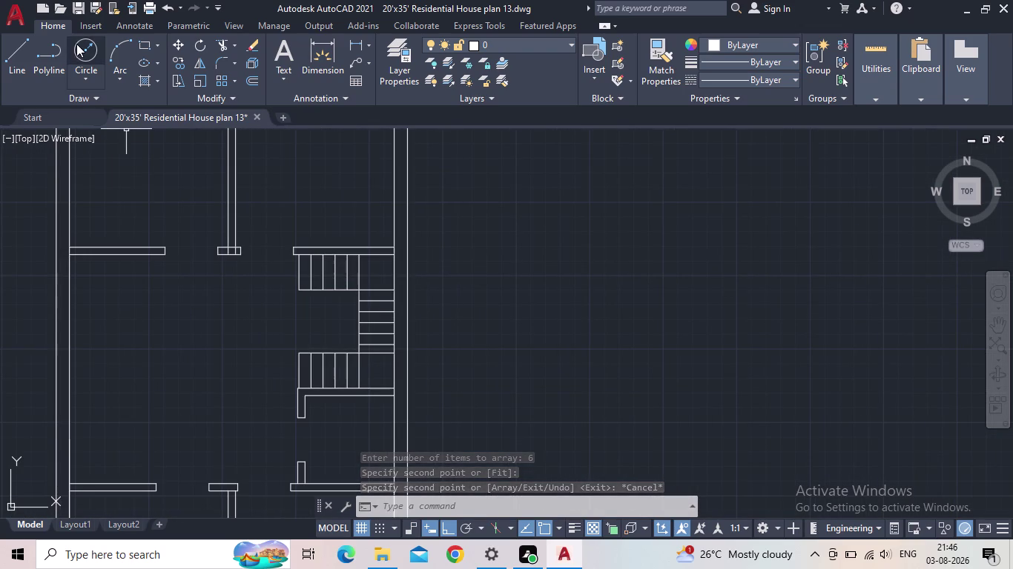
Save the floor plan drawing from the Quick Access Toolbar.
click(75, 7)
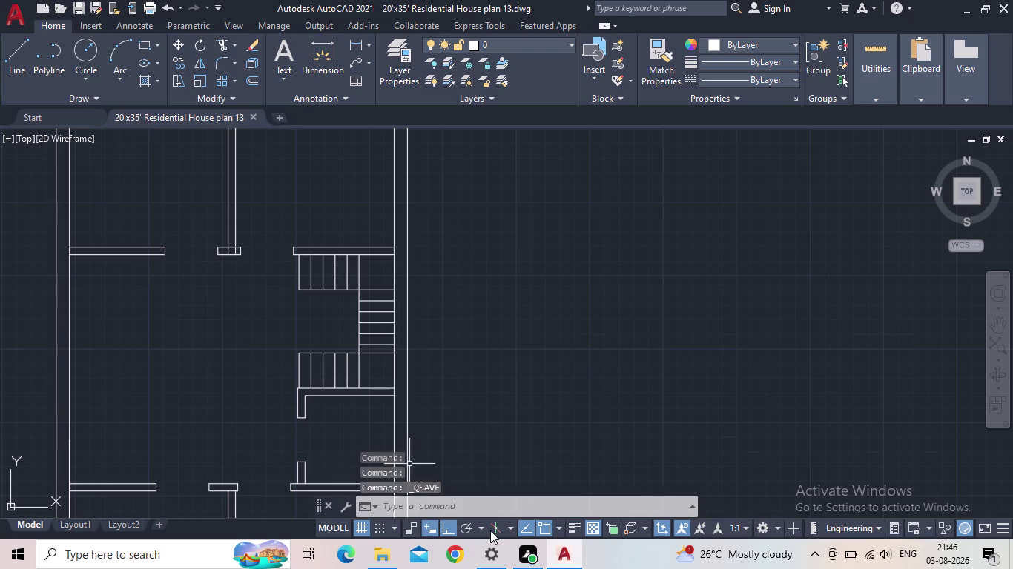
middle_drag(436, 320, 329, 362)
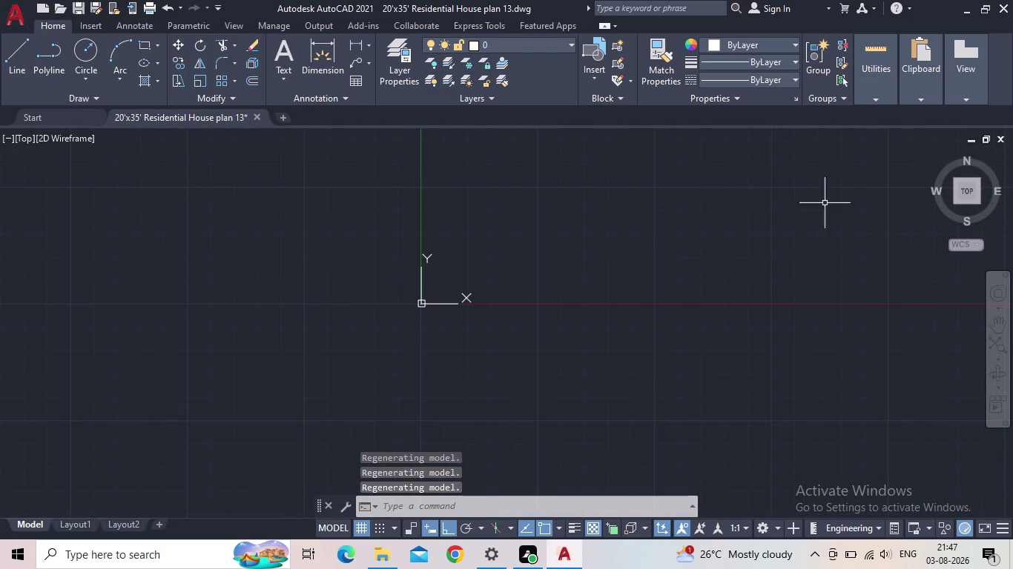
scroll(up, 3)
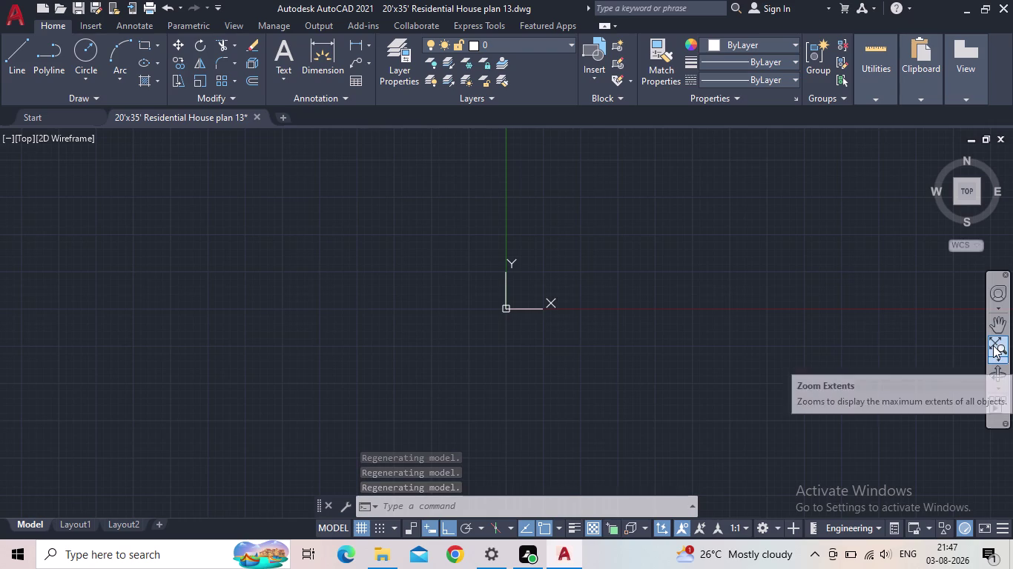
Zoom to the plan's extents and pan back to the lower stair landing.
click(993, 345)
middle_drag(557, 351, 251, 273)
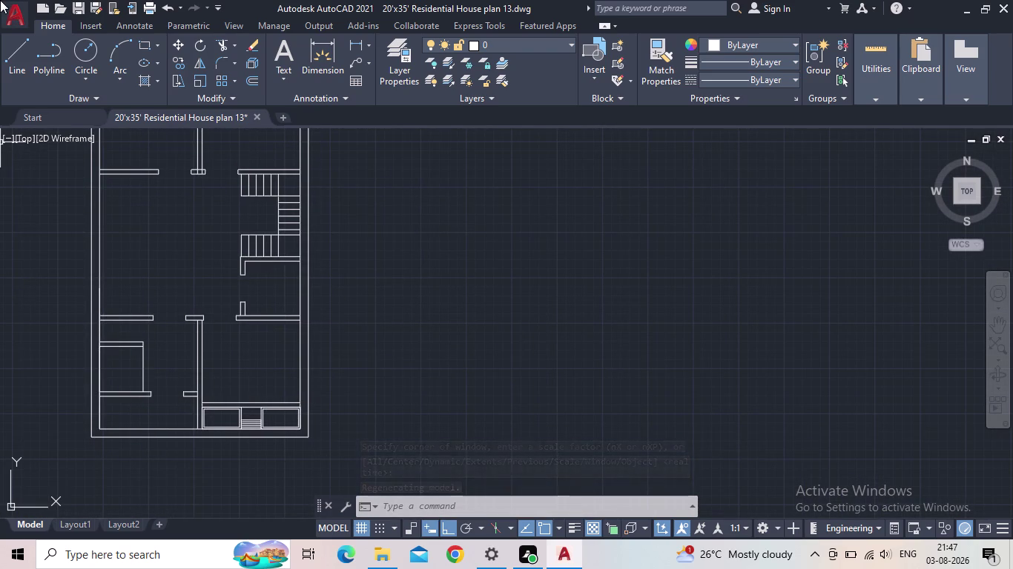
scroll(up, 3)
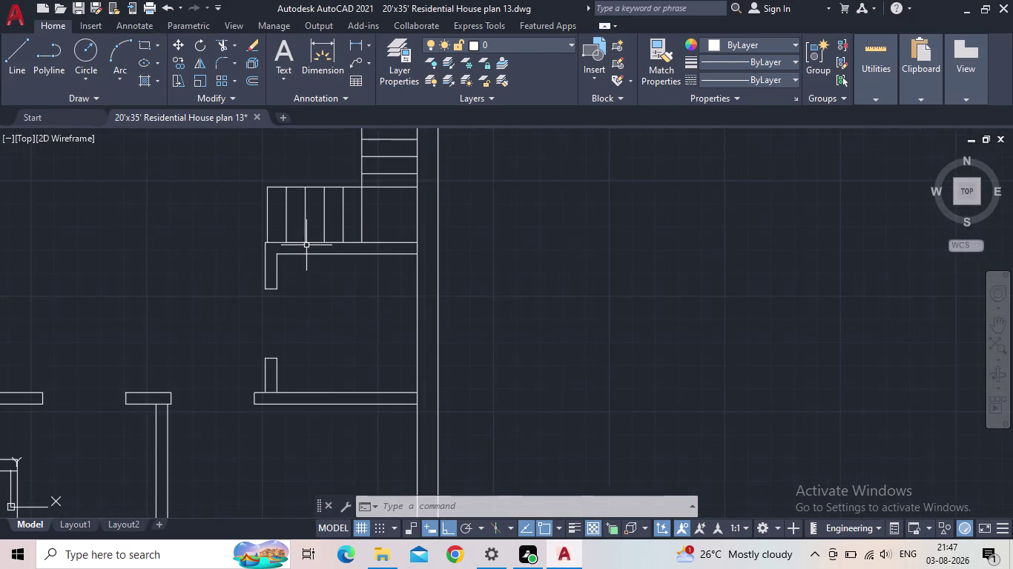
middle_drag(314, 262, 290, 404)
key(l)
key(Return)
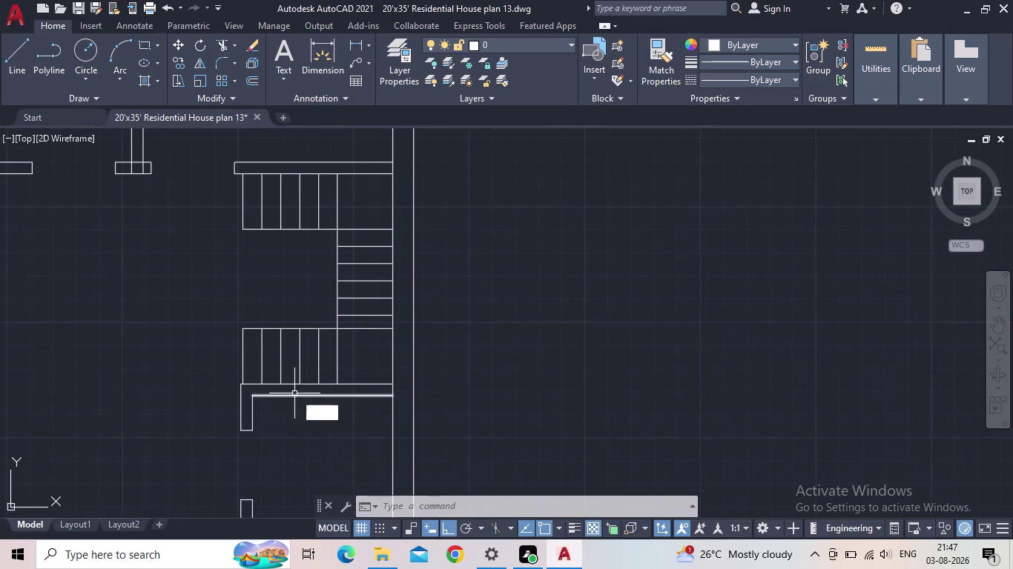
scroll(up, 3)
Draw a diagonal line across the lower stair landing.
click(329, 312)
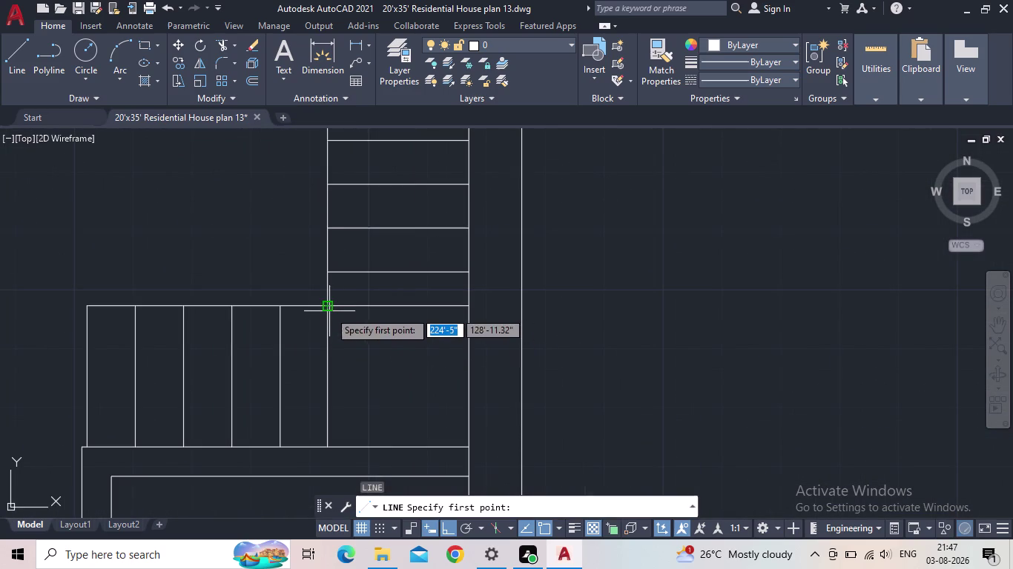
click(471, 446)
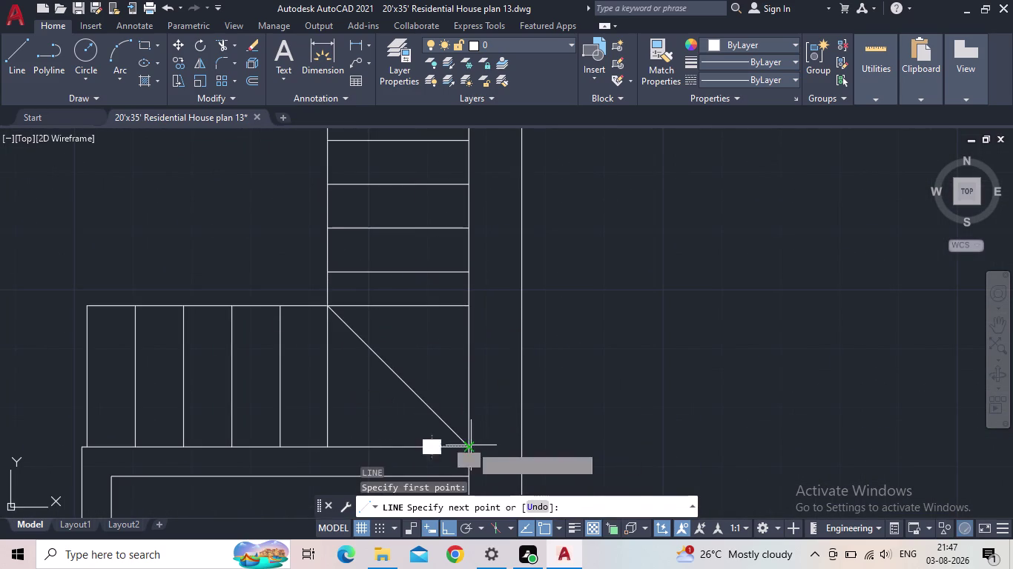
key(Escape)
scroll(down, 3)
middle_drag(522, 405, 424, 542)
key(space)
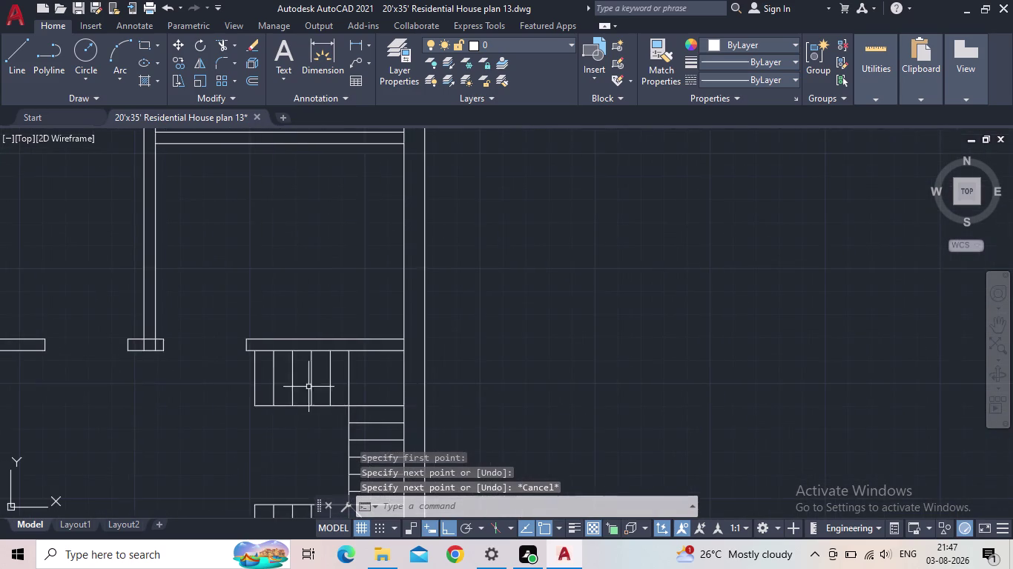
scroll(up, 3)
Draw a diagonal across the upper landing, then save the drawing.
click(374, 386)
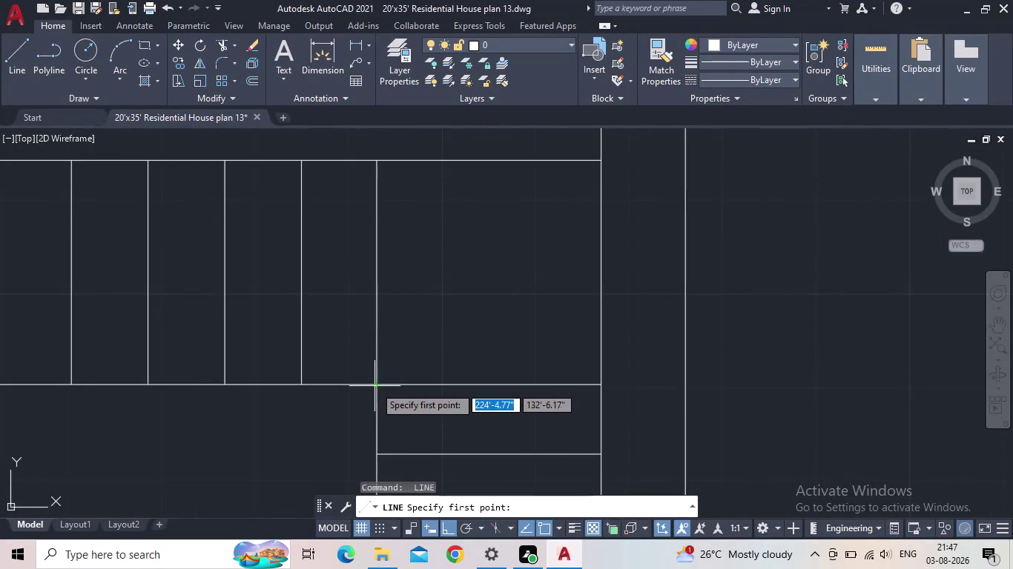
click(599, 164)
key(Escape)
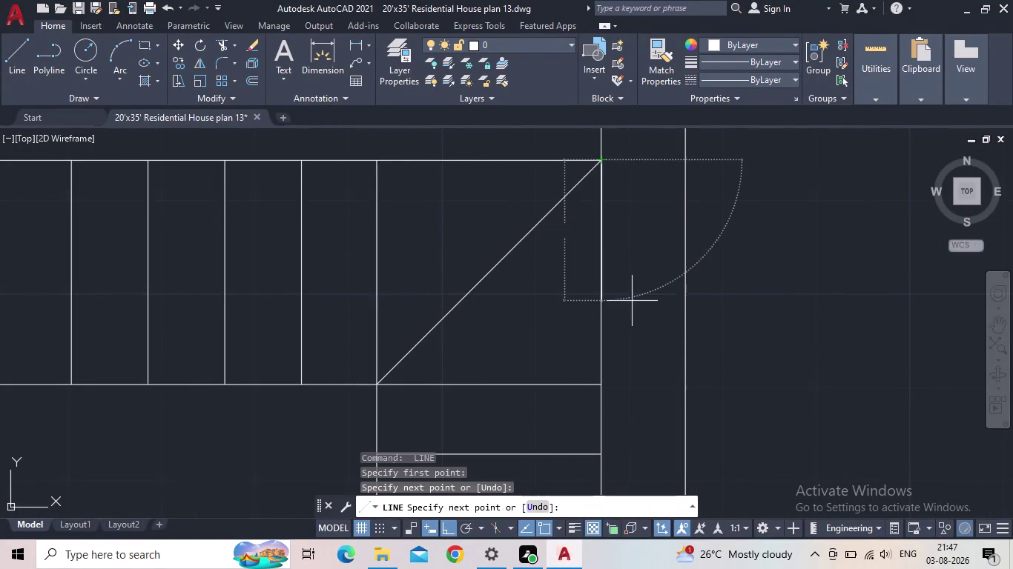
scroll(down, 3)
middle_drag(632, 299, 510, 256)
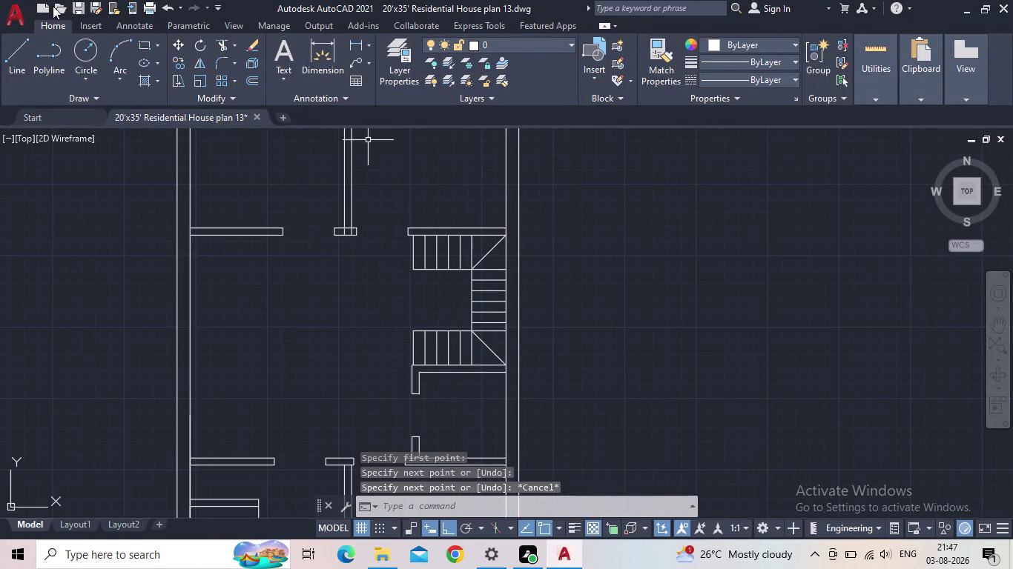
click(78, 5)
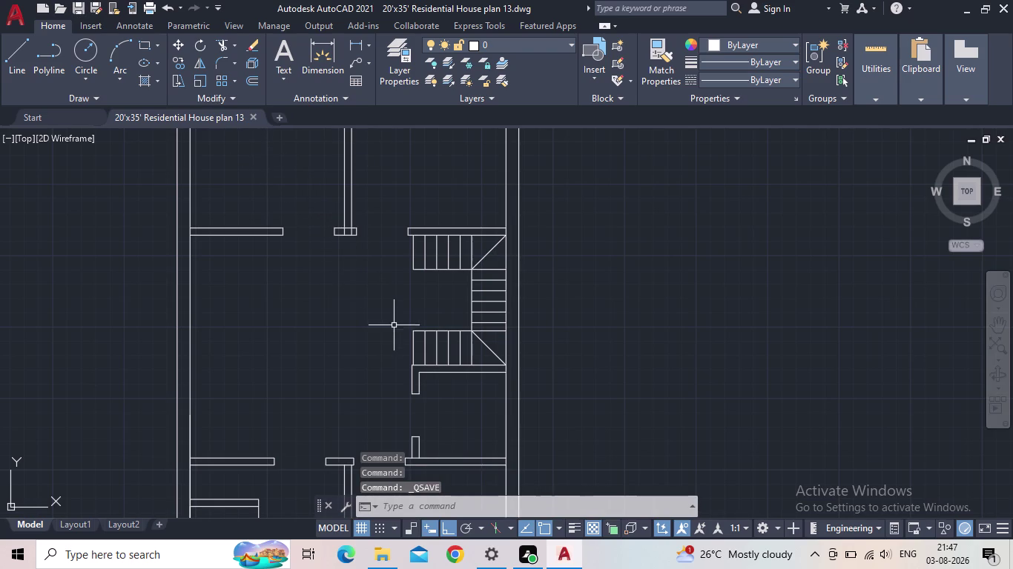
middle_drag(394, 325, 391, 313)
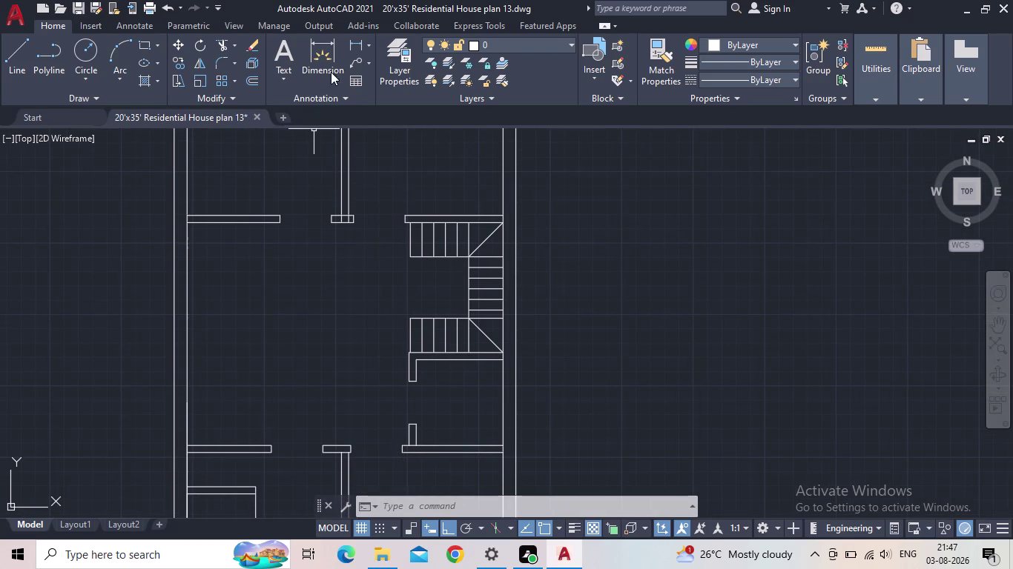
click(400, 71)
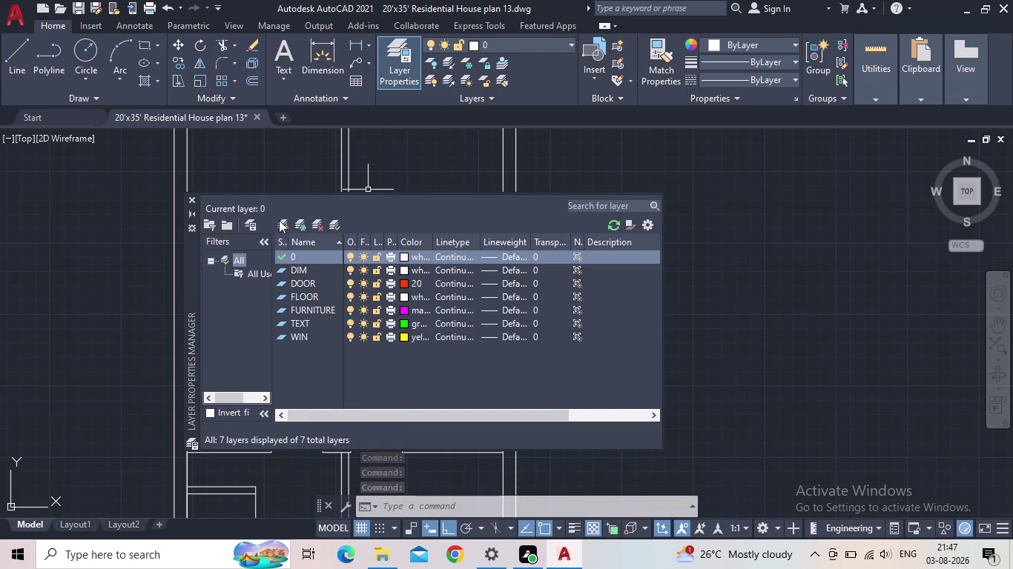
click(190, 196)
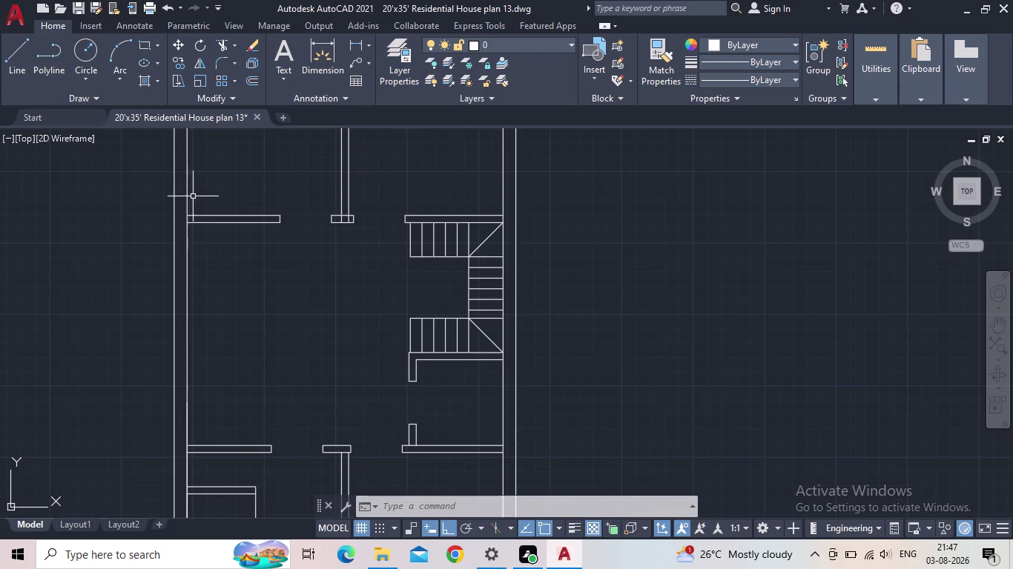
scroll(up, 3)
scroll(up, 3)
Draw a line beside the upper flight, then delete it as misplaced.
middle_drag(402, 246, 329, 271)
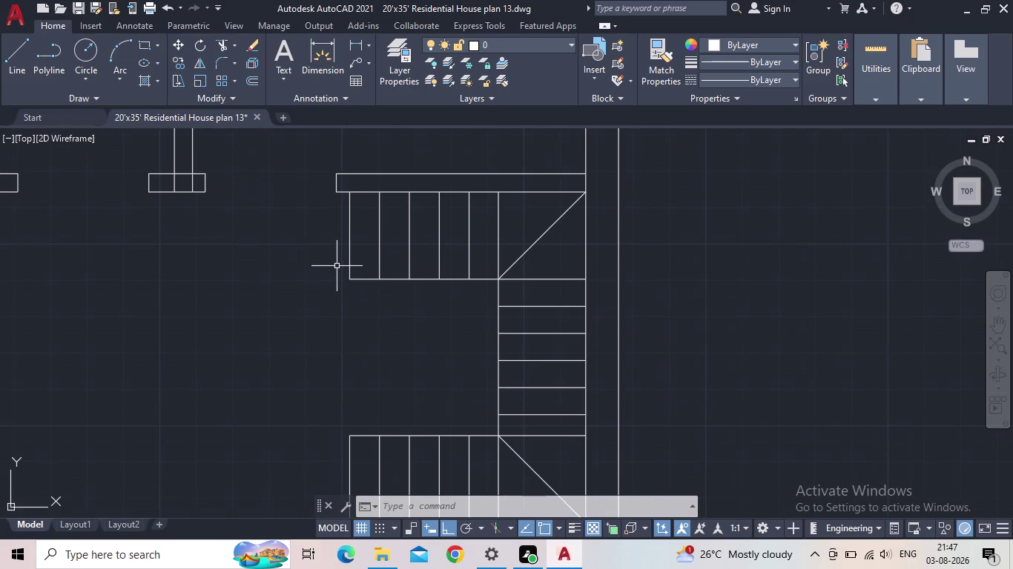
key(l)
key(Return)
click(321, 238)
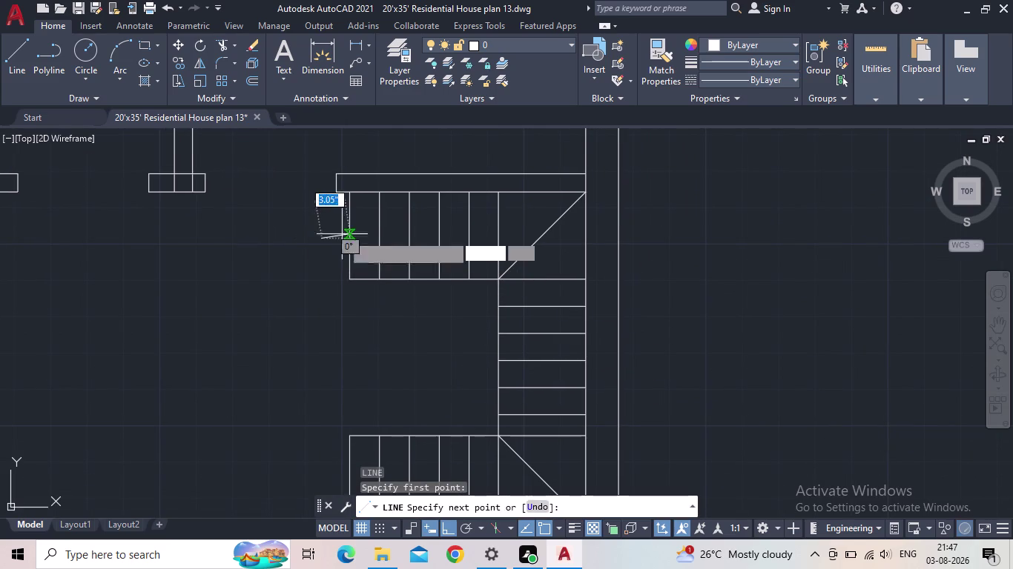
click(539, 232)
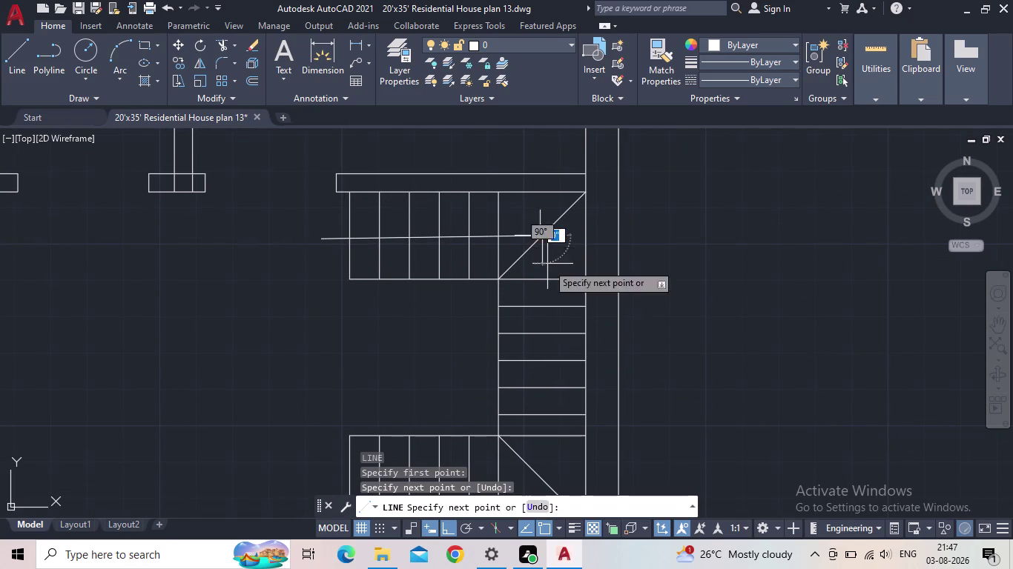
middle_drag(539, 256, 536, 241)
scroll(down, 3)
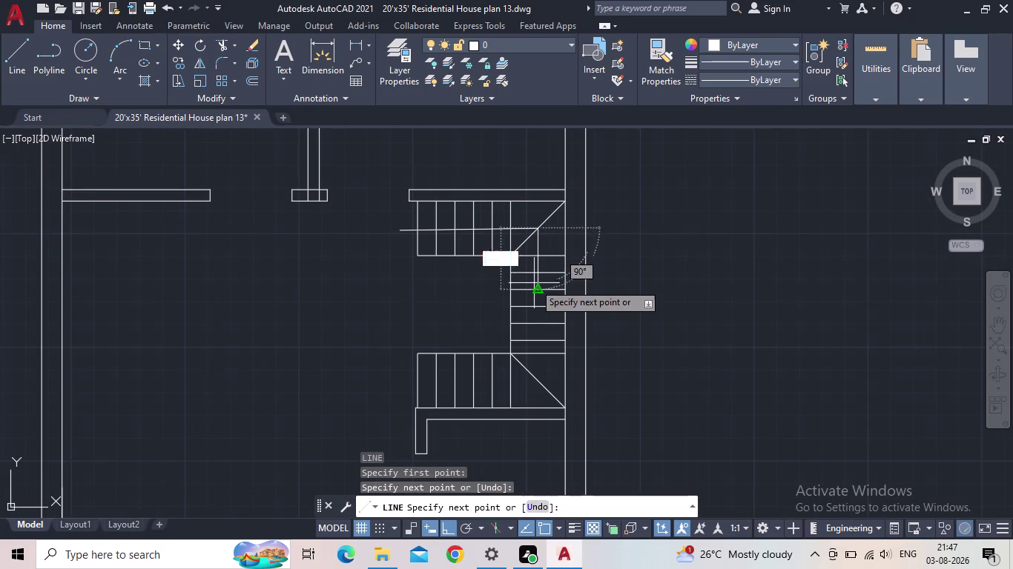
key(Escape)
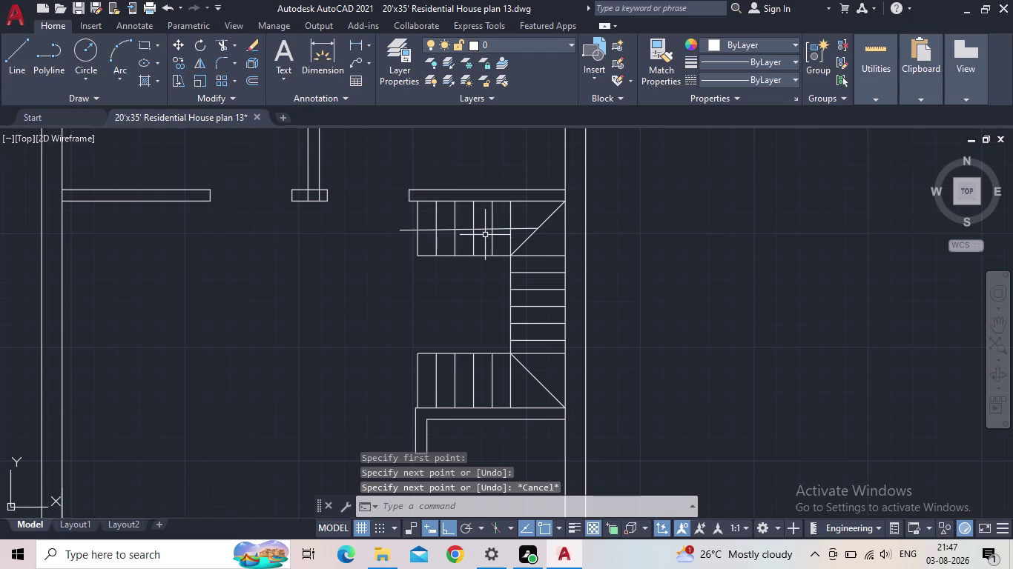
click(484, 234)
click(482, 222)
key(Delete)
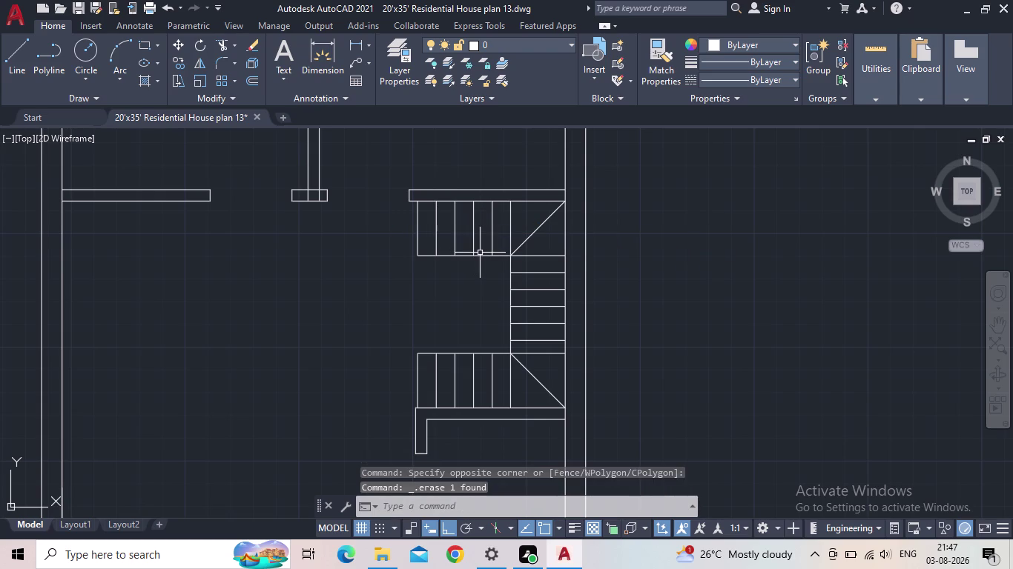
Draw the walkline across the upper flight, down the middle, and across the lower flight.
key(l)
key(Return)
scroll(up, 3)
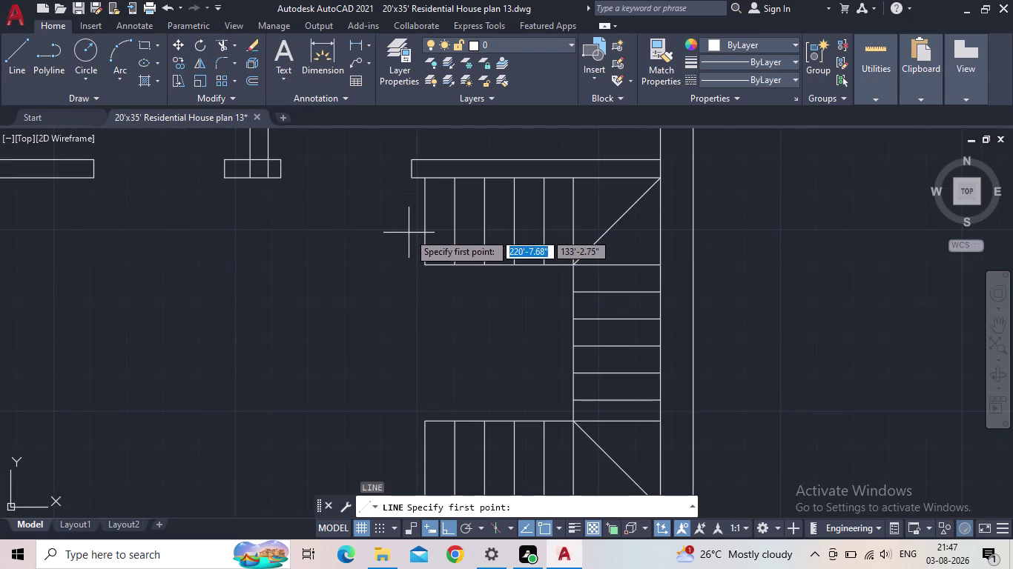
click(410, 229)
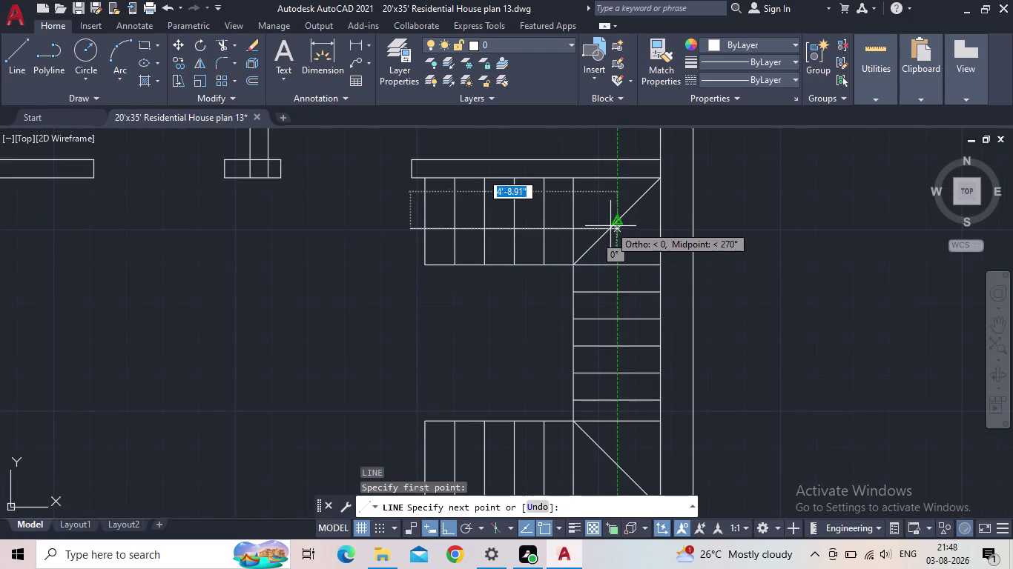
click(611, 229)
middle_drag(626, 305, 621, 198)
scroll(up, 3)
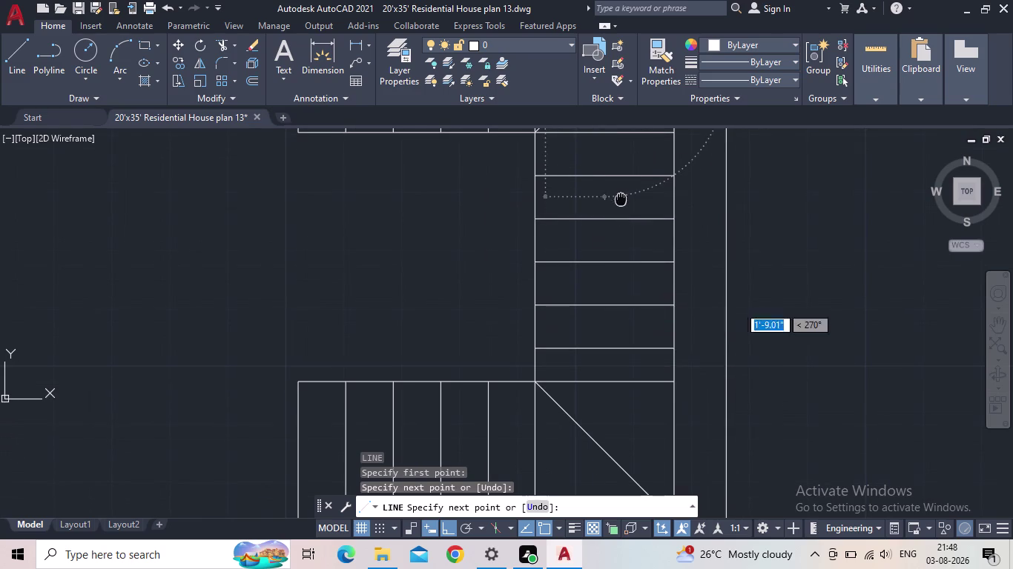
middle_drag(593, 410, 591, 284)
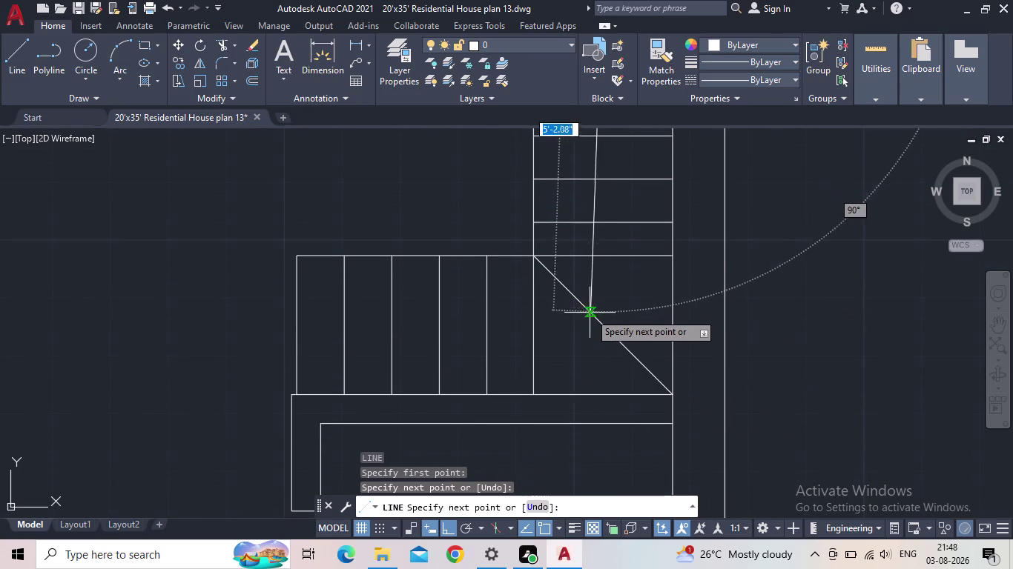
click(600, 330)
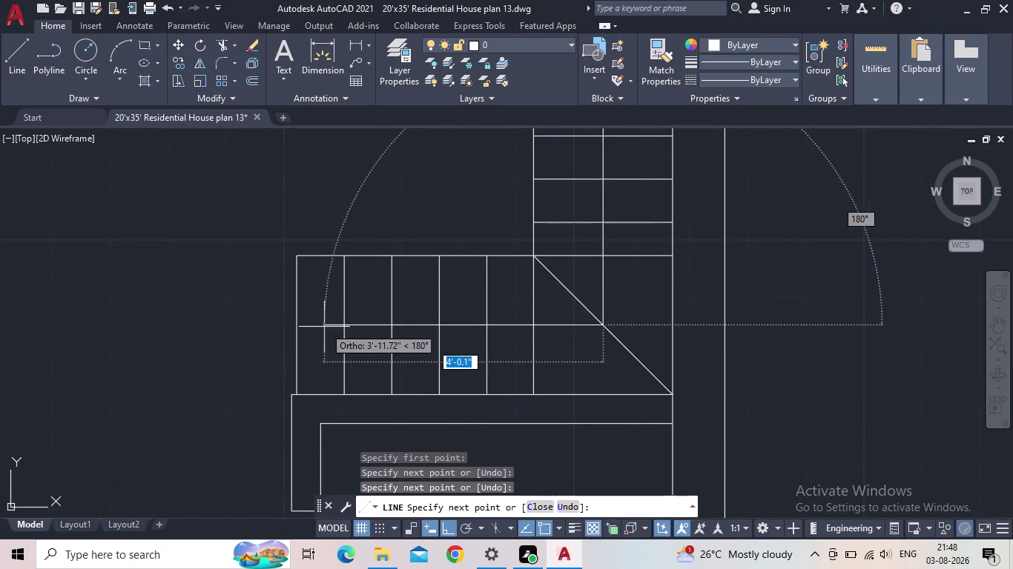
click(297, 328)
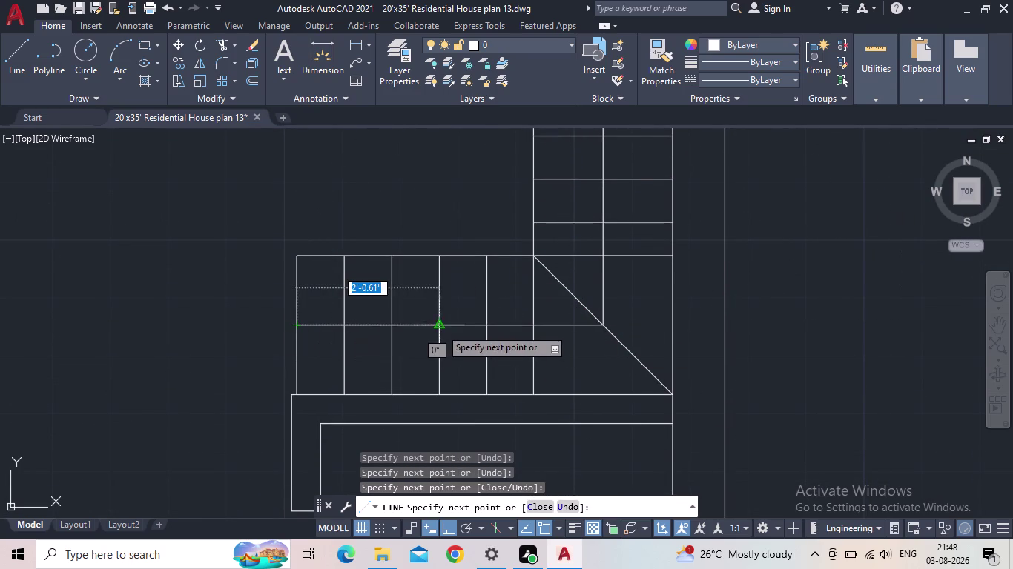
key(Escape)
Select the upper, vertical and lower walkline segments.
scroll(down, 3)
middle_drag(439, 309, 456, 390)
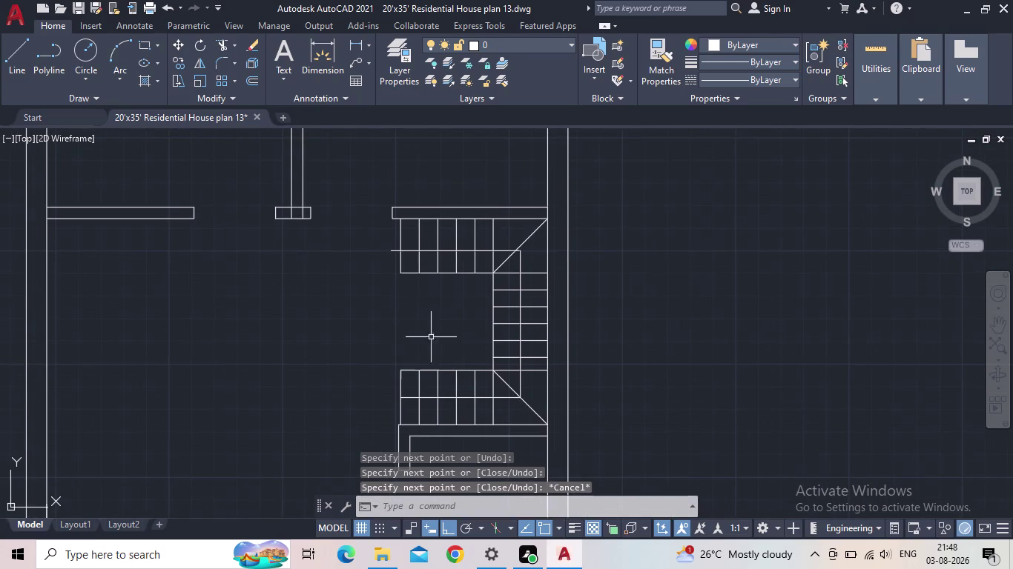
scroll(up, 3)
click(466, 279)
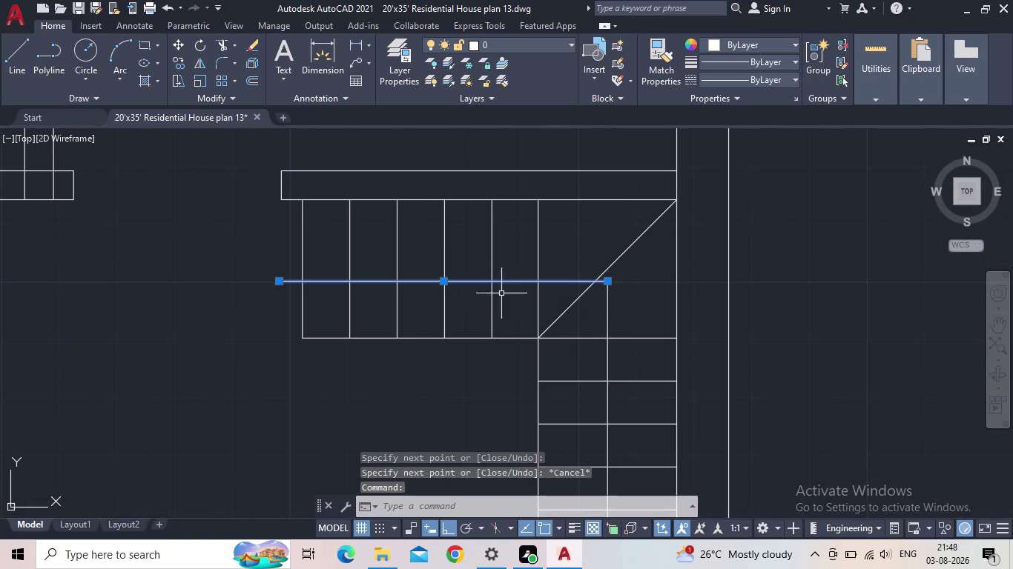
click(609, 319)
scroll(down, 3)
middle_drag(617, 313, 618, 286)
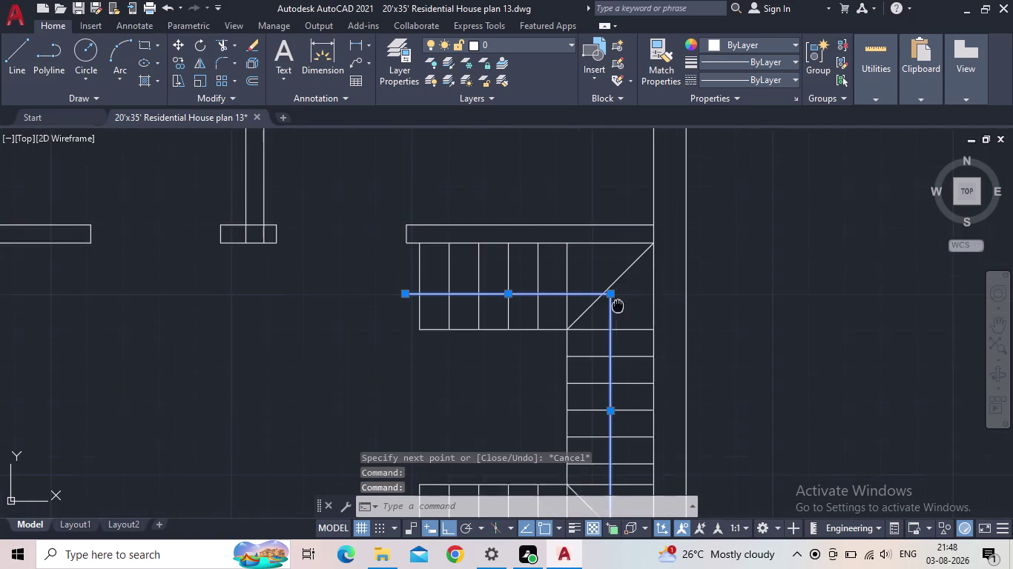
middle_drag(618, 287, 619, 191)
click(525, 413)
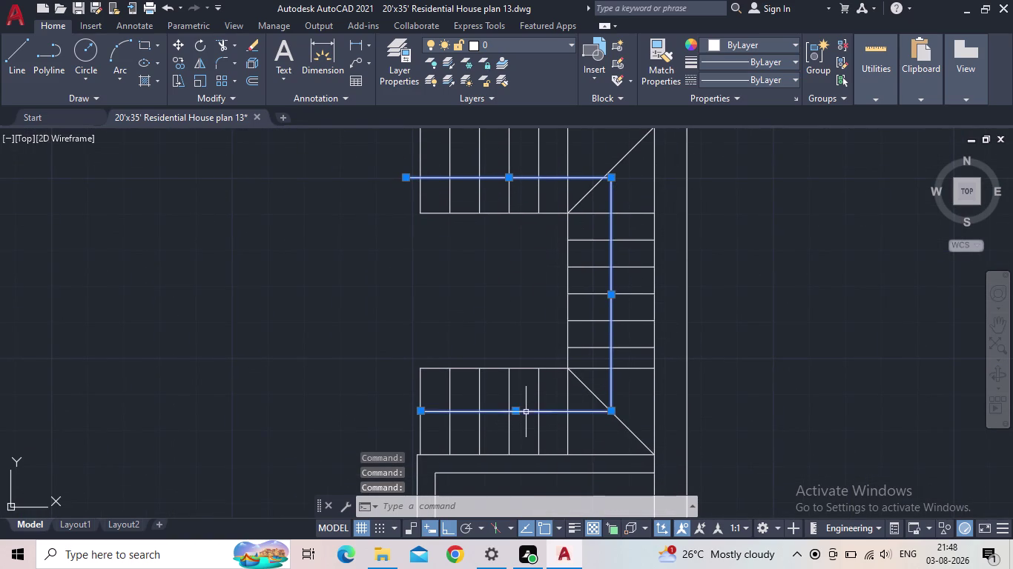
key(p)
key(r)
key(Return)
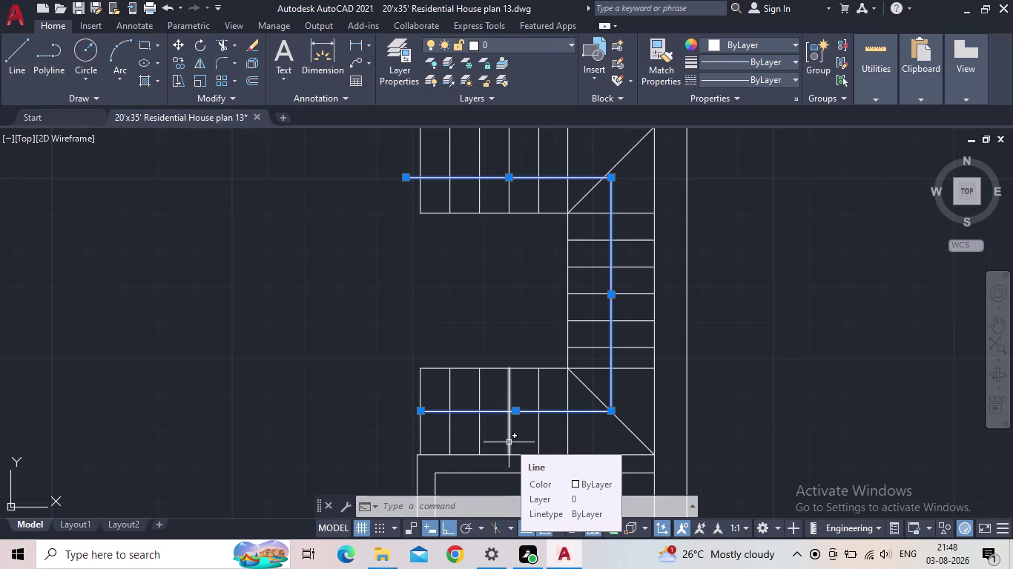
Give the selected walkline segments index colour 60 in the Properties palette.
text(pr)
key(Return)
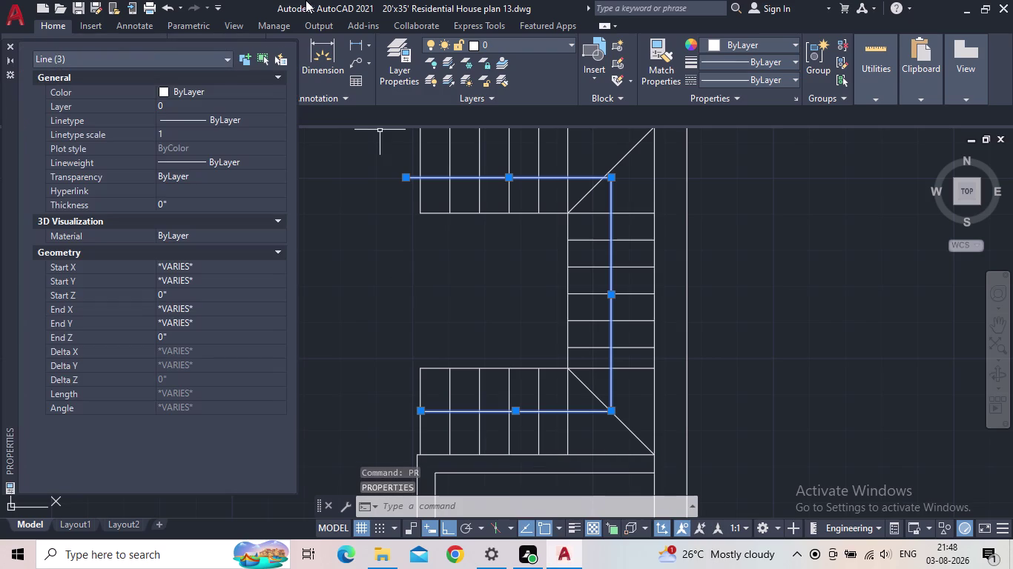
click(186, 85)
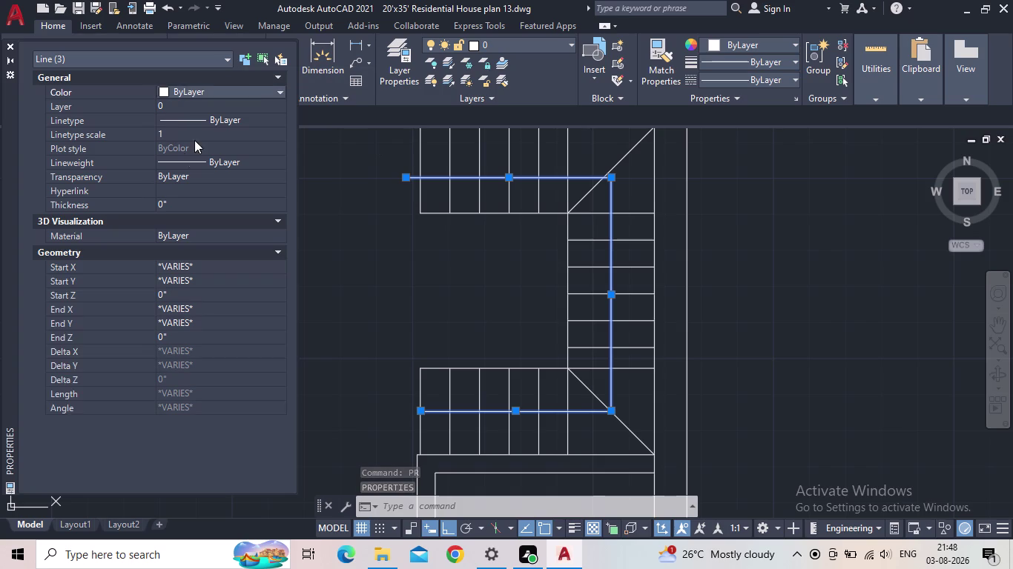
drag(205, 82, 203, 92)
click(202, 93)
click(196, 94)
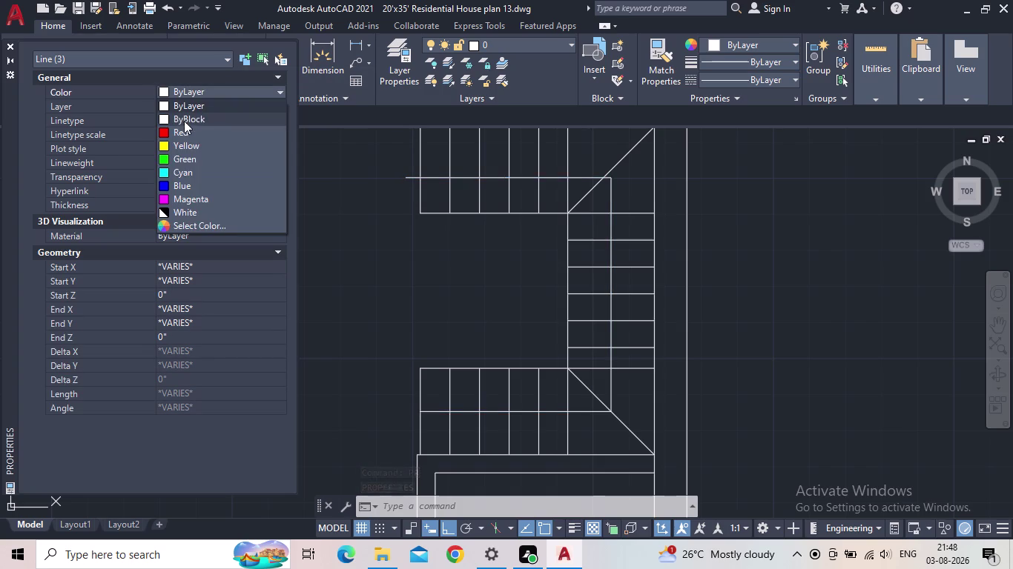
click(179, 225)
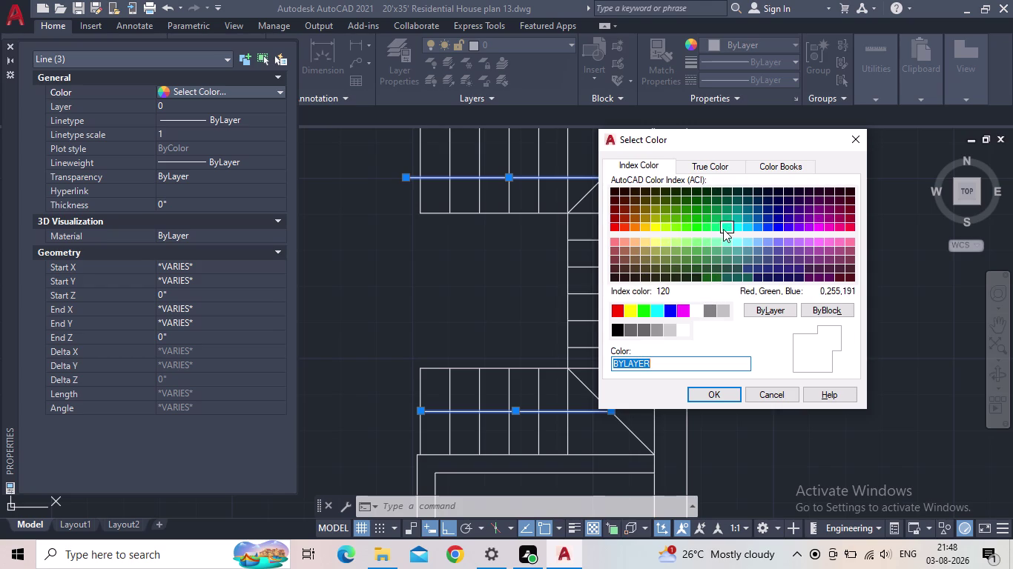
click(668, 228)
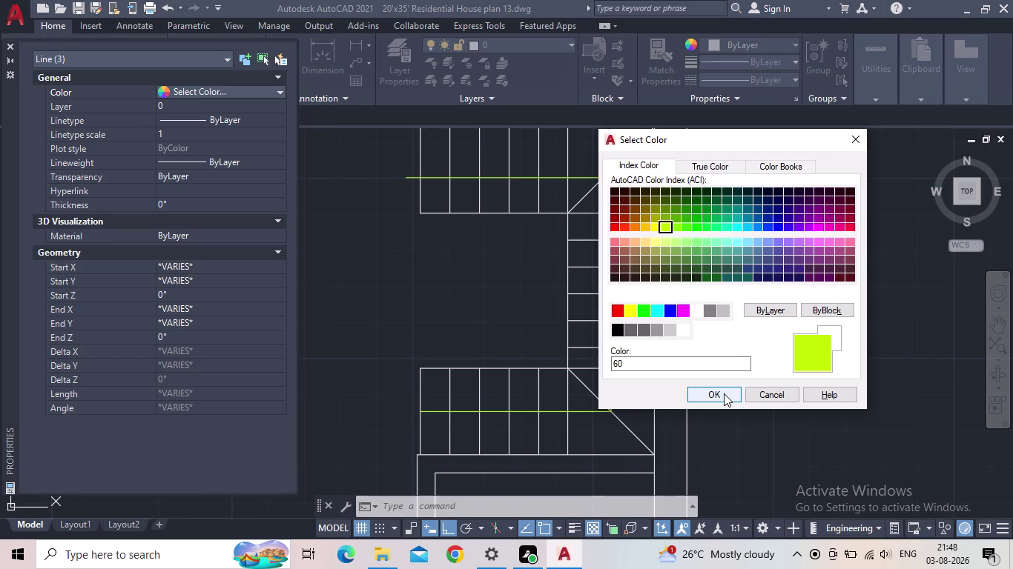
click(724, 394)
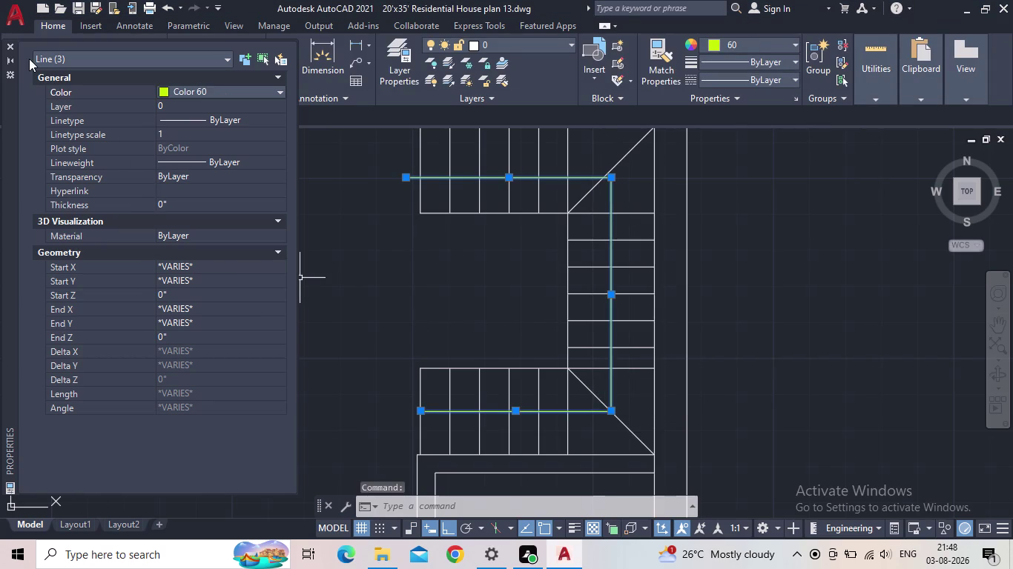
click(8, 46)
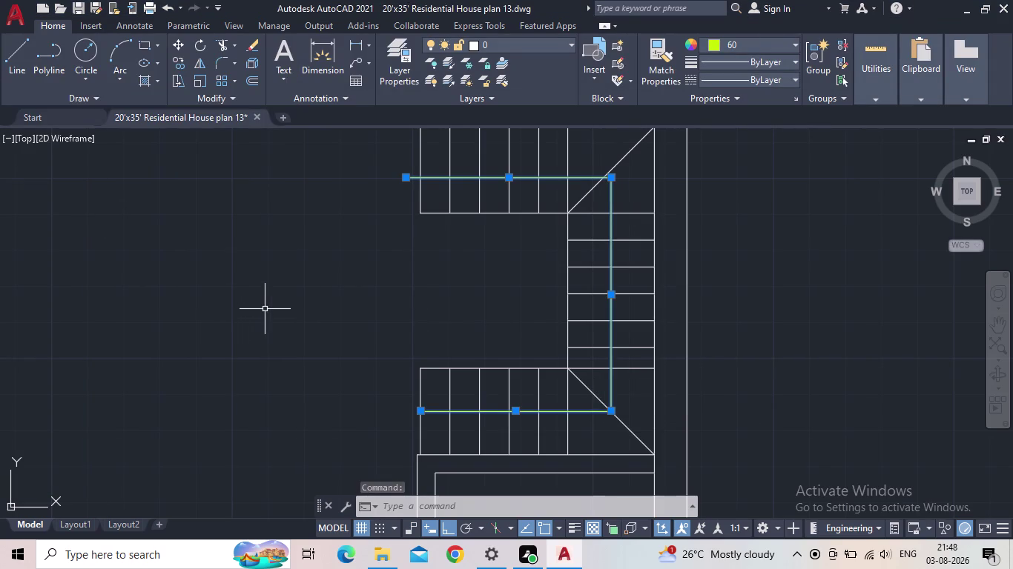
Clear the selection and inspect the coloured walkline across the staircase.
key(Escape)
scroll(down, 3)
middle_drag(410, 367, 445, 403)
scroll(down, 3)
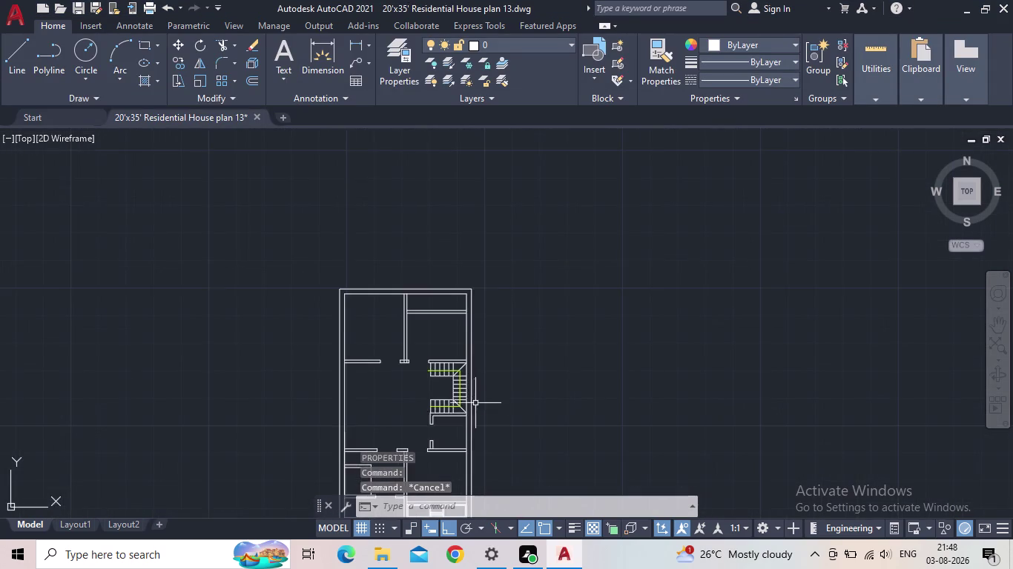
scroll(up, 3)
middle_drag(476, 403, 493, 365)
scroll(up, 3)
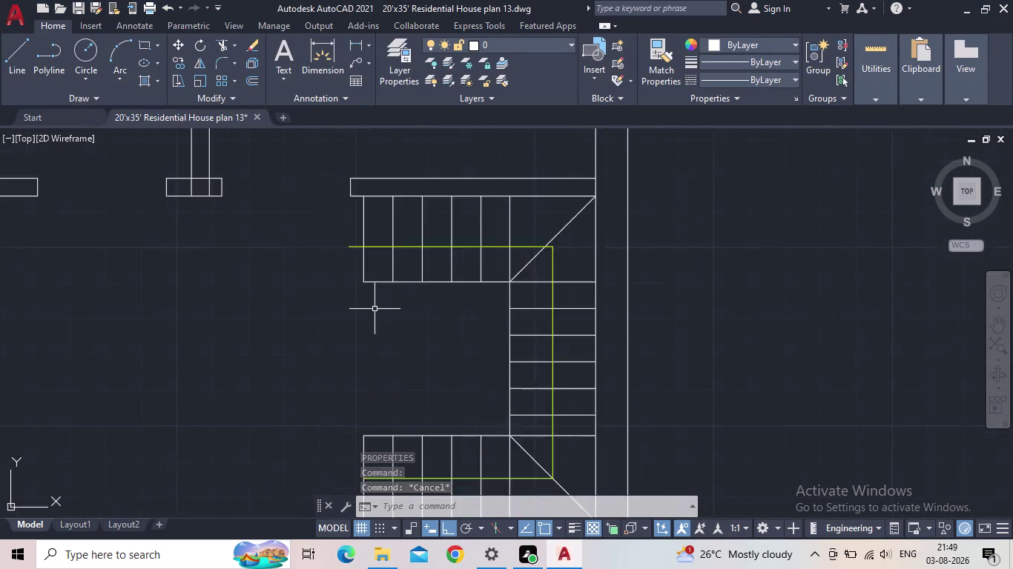
scroll(down, 3)
middle_drag(449, 307, 466, 301)
scroll(up, 3)
middle_drag(460, 292, 519, 273)
scroll(down, 3)
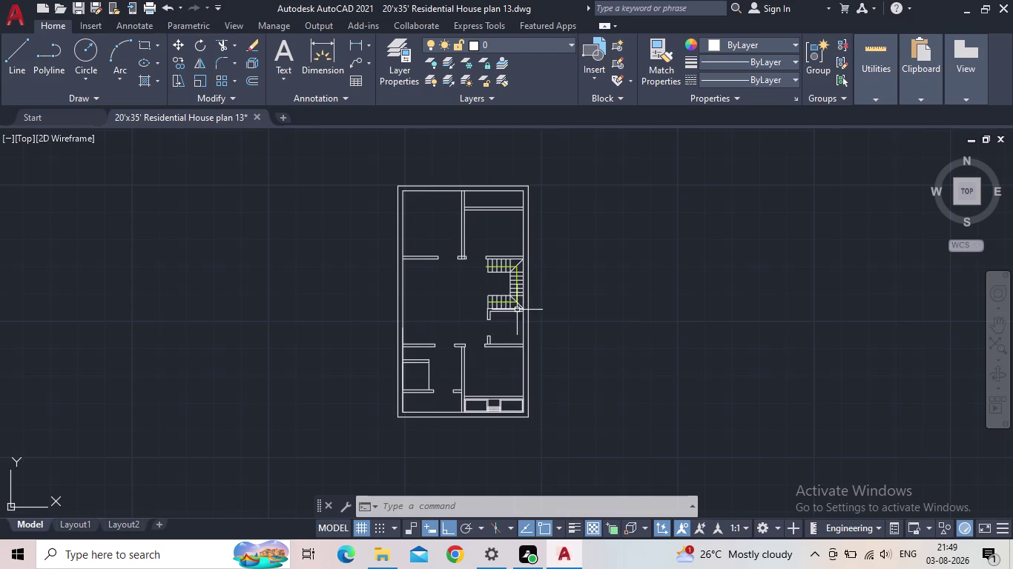
Pan and zoom in onto the top room of the plan.
scroll(down, 3)
middle_drag(558, 296, 562, 374)
scroll(up, 3)
scroll(up, 3)
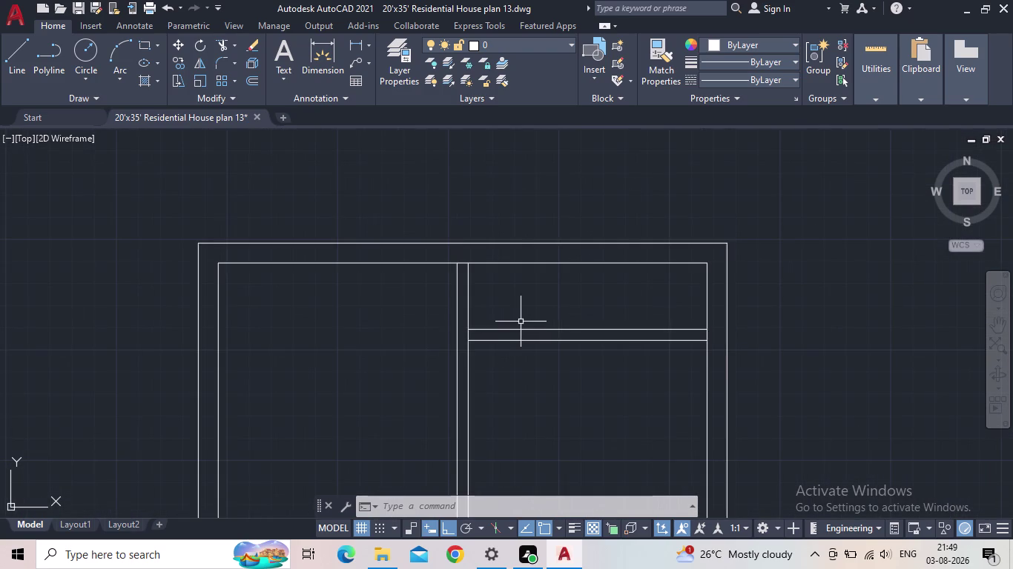
scroll(up, 3)
Start a rectangle in the top room, then cancel it.
key(r)
text(ec)
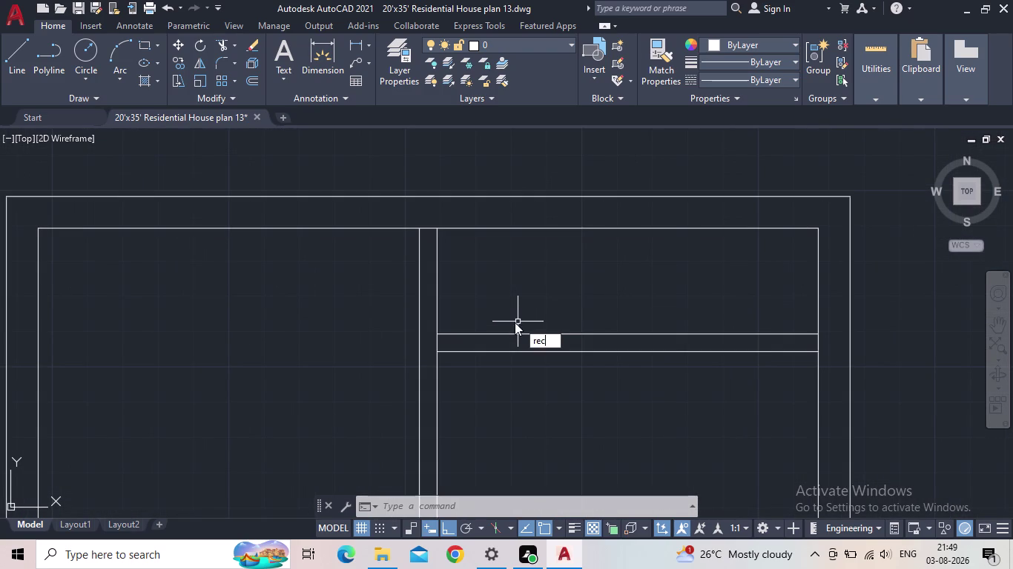
click(585, 359)
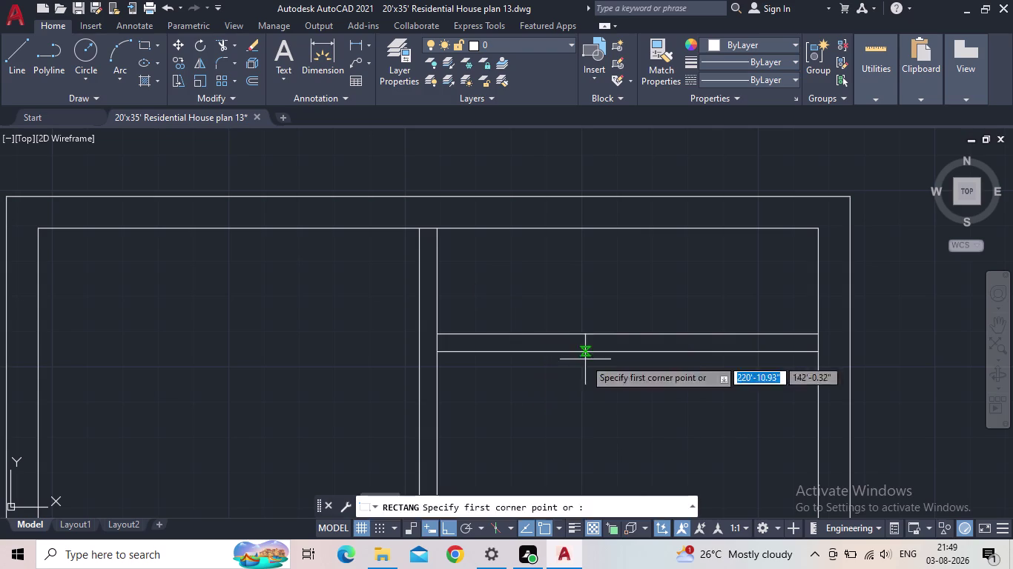
click(438, 229)
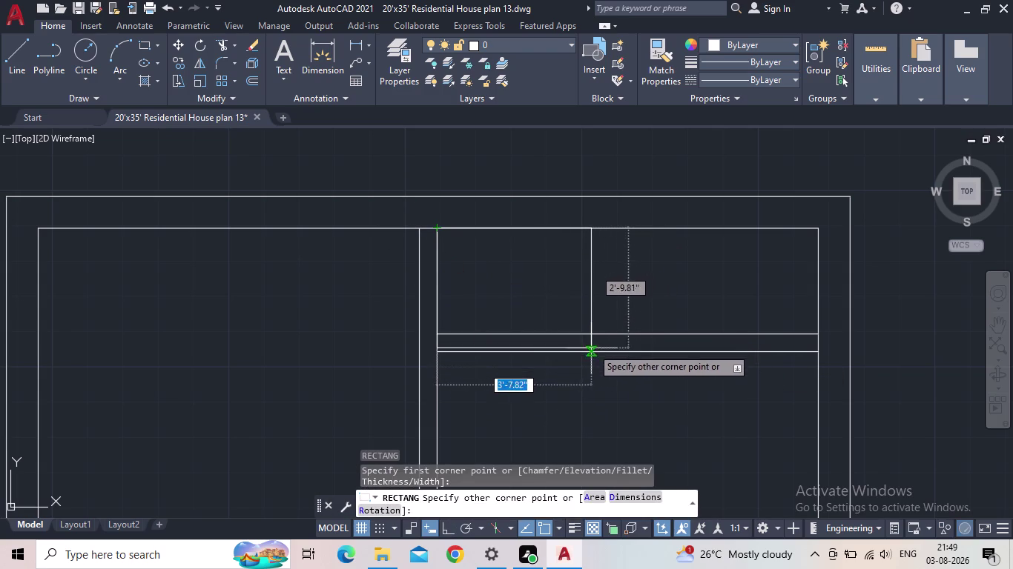
key(Escape)
Move the entire floor plan onto the FLOOR layer.
scroll(down, 3)
middle_drag(594, 350, 564, 205)
scroll(down, 3)
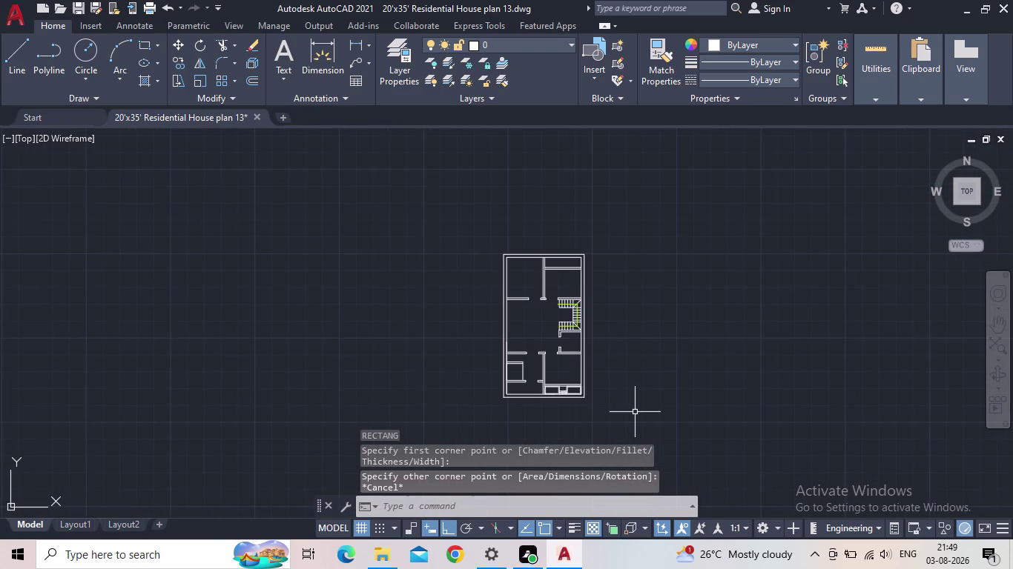
drag(634, 411, 626, 410)
click(353, 200)
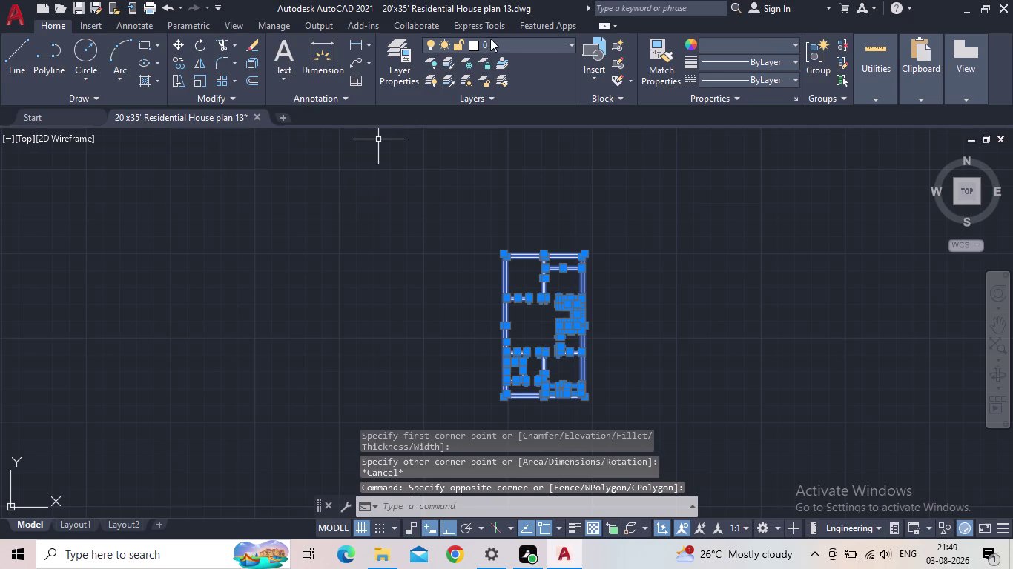
click(490, 39)
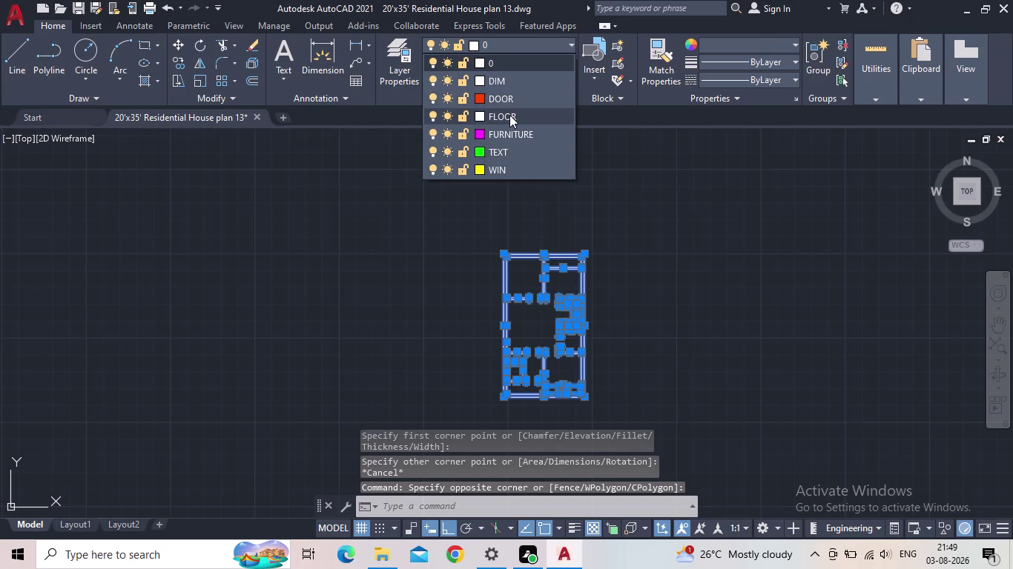
click(509, 115)
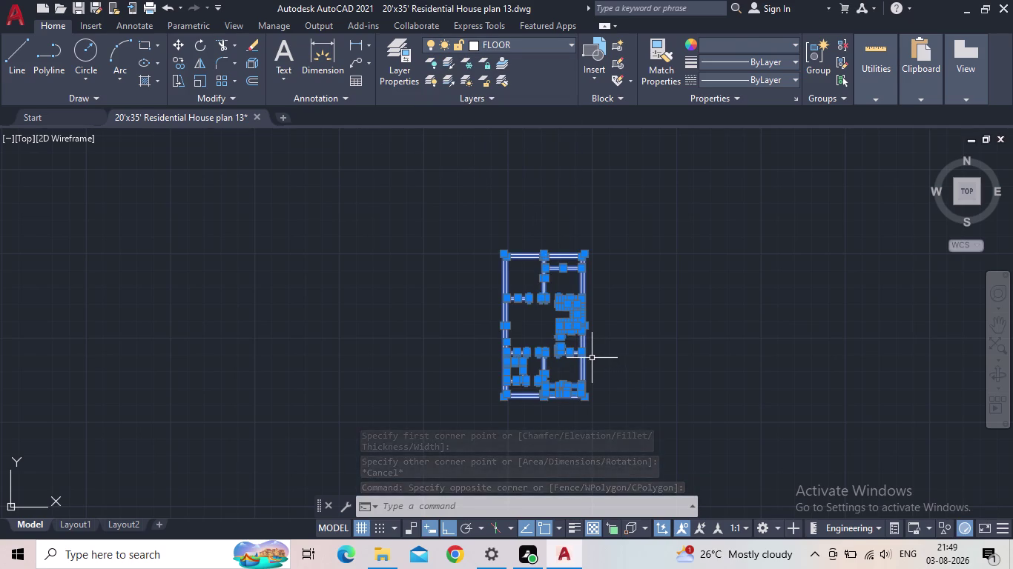
key(Escape)
Make FLOOR the current layer with the top room in view.
scroll(up, 3)
middle_drag(542, 214, 516, 414)
scroll(up, 3)
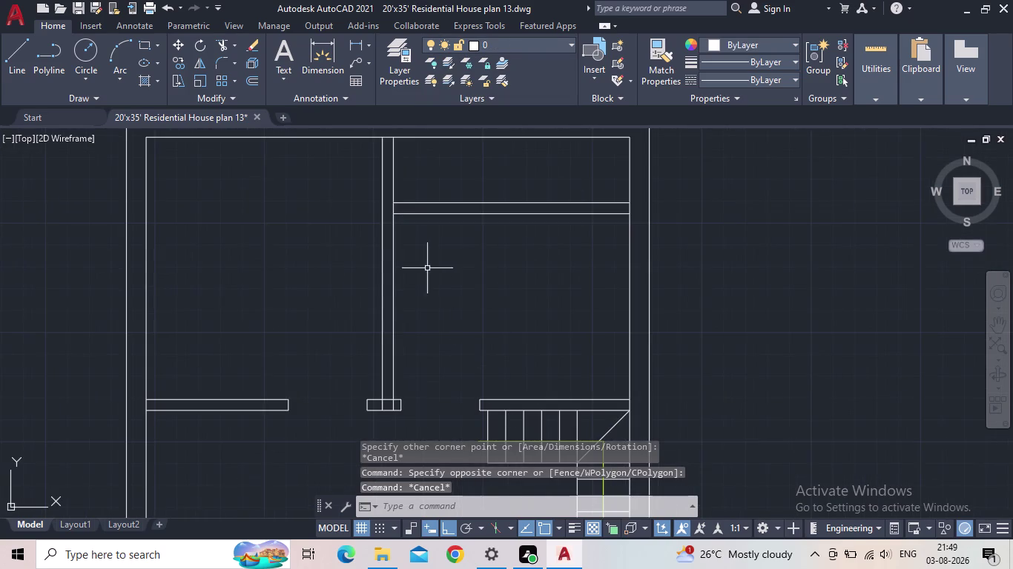
middle_drag(423, 260, 407, 493)
scroll(up, 3)
middle_drag(394, 416, 406, 282)
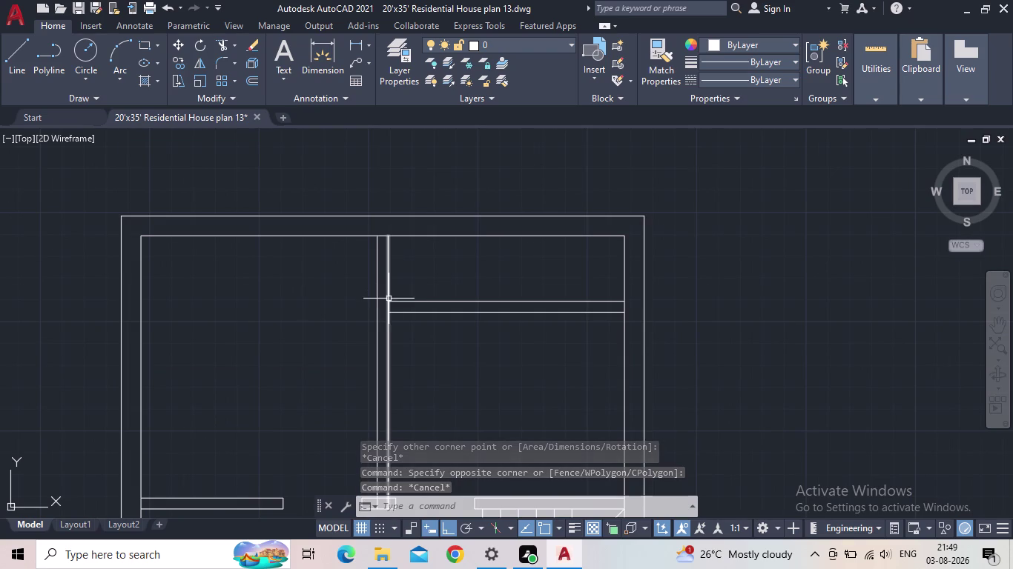
click(493, 42)
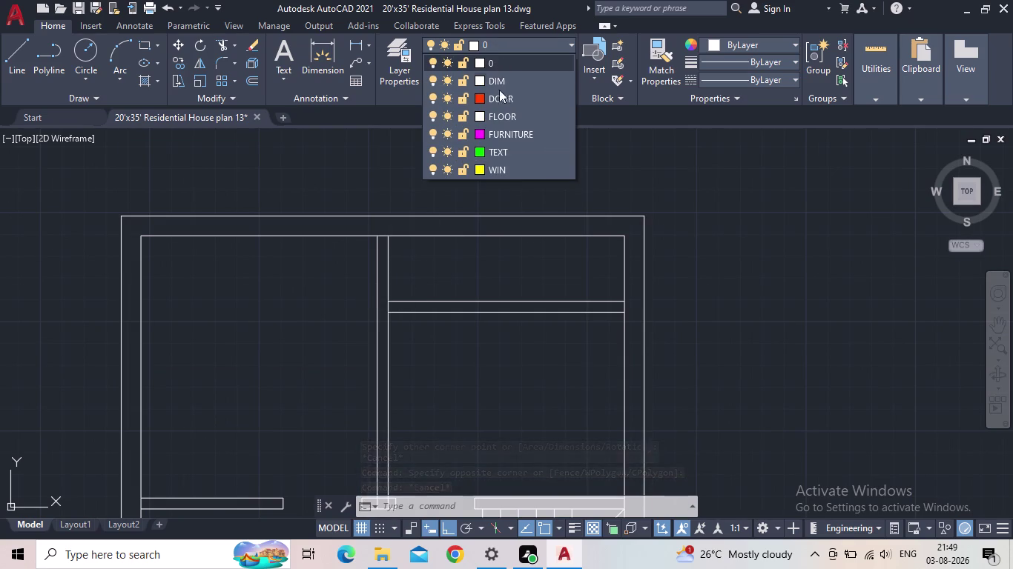
click(497, 112)
Review the layers in the Layer Properties Manager, then close it.
click(417, 79)
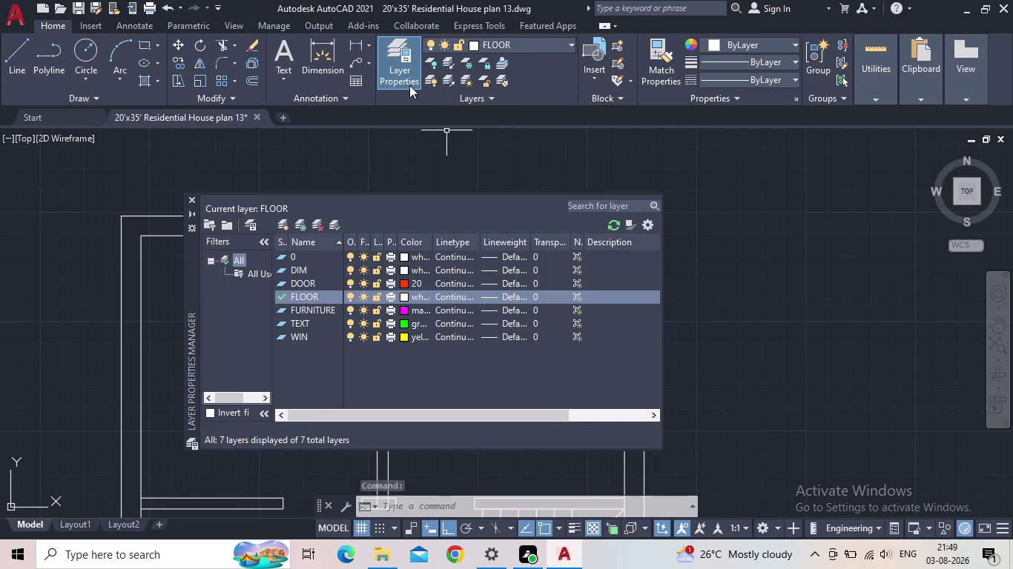
click(348, 168)
click(391, 183)
key(Escape)
key(Escape)
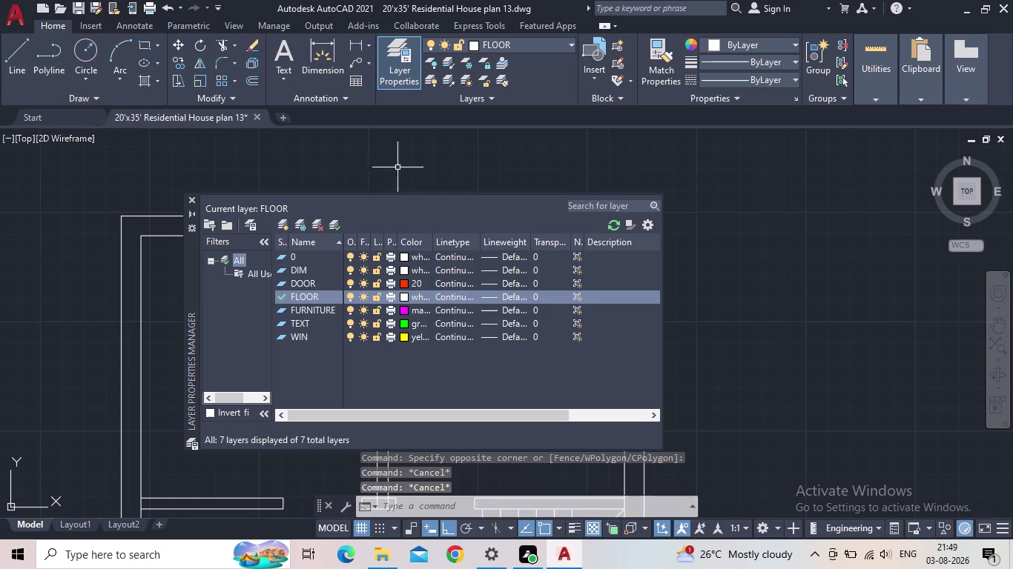
click(194, 199)
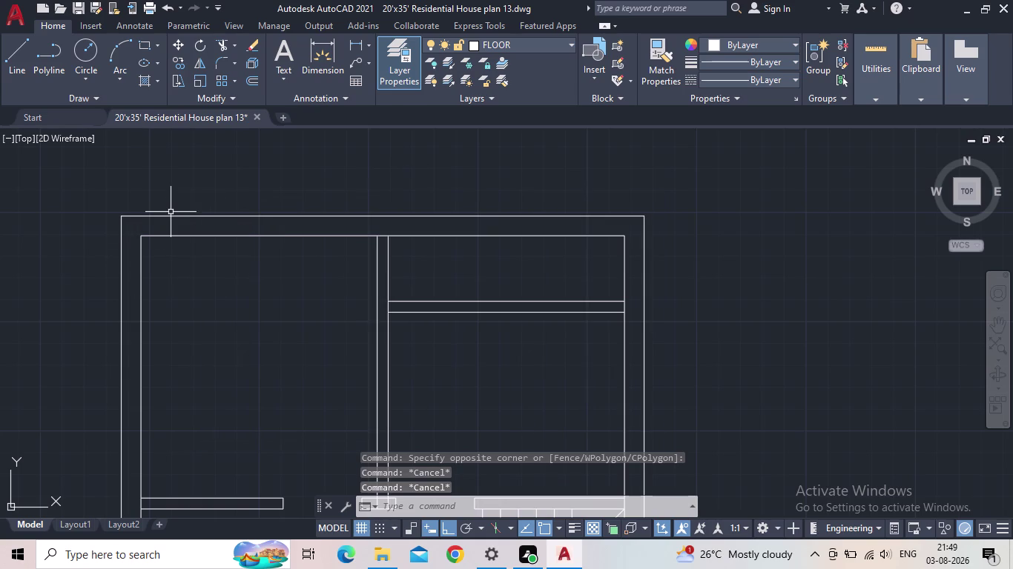
middle_drag(390, 275, 351, 298)
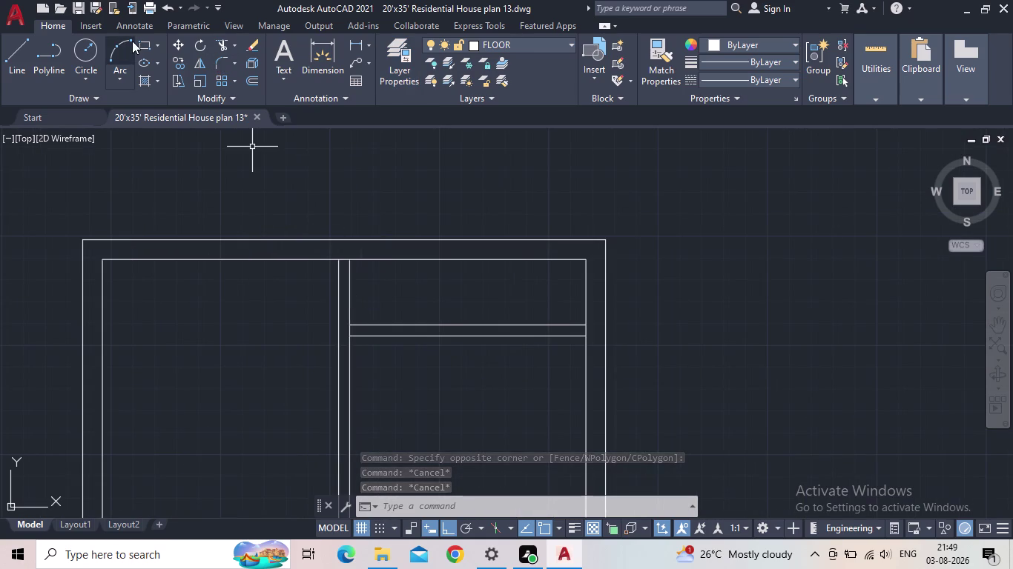
Draw rectangles at the left and right ends of the counter strip, up to the top wall.
click(144, 43)
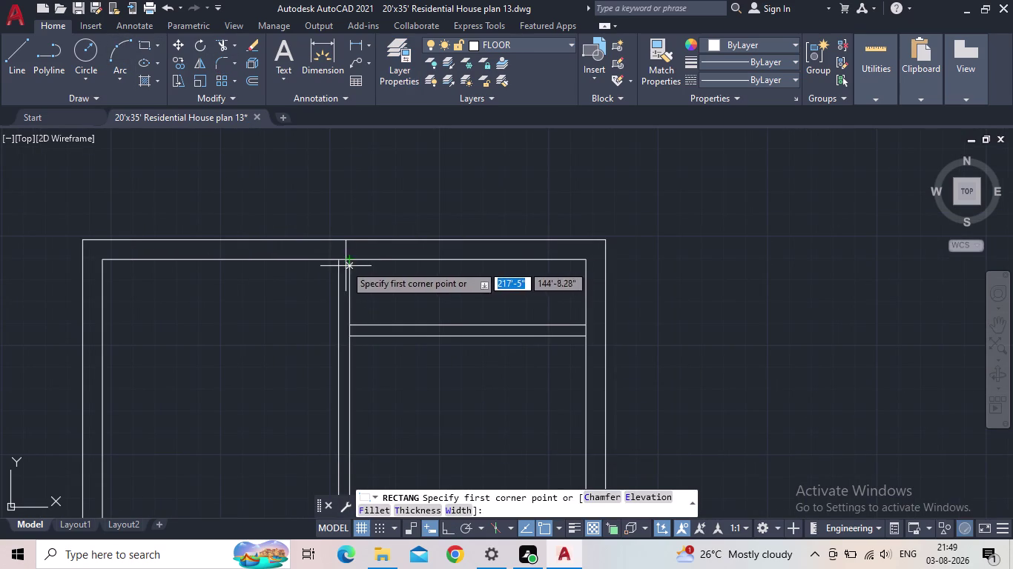
click(352, 260)
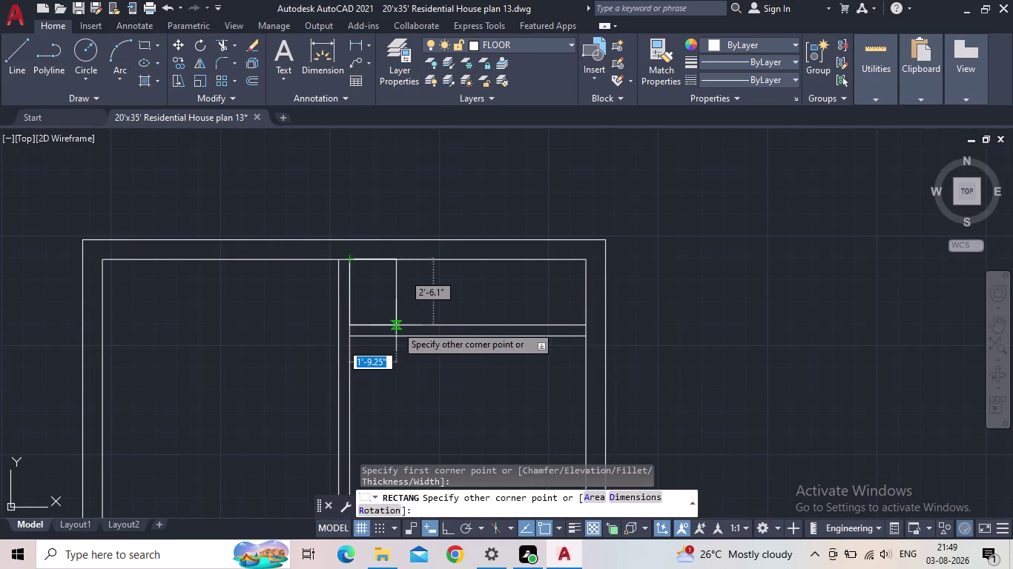
click(439, 325)
key(space)
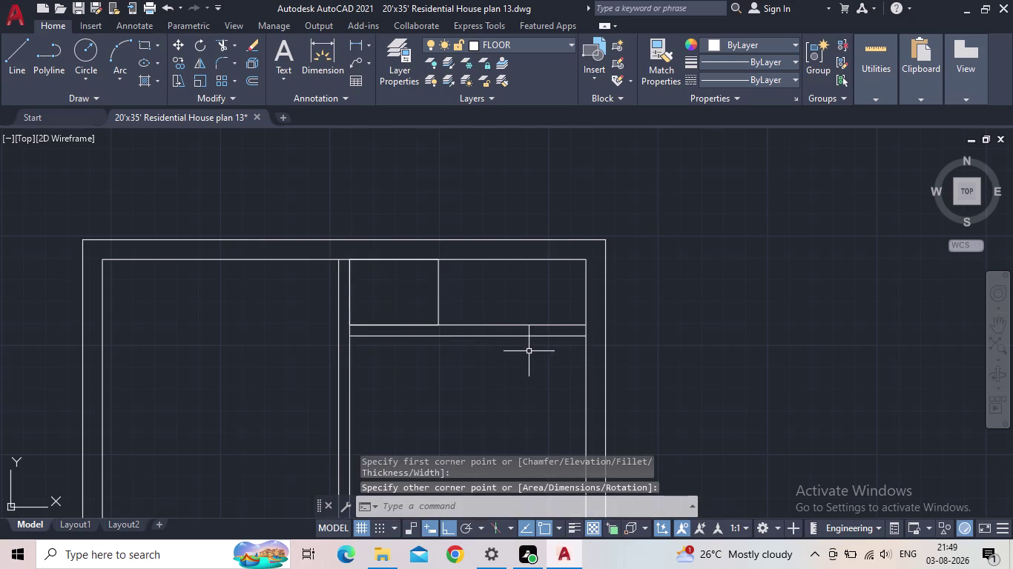
click(586, 326)
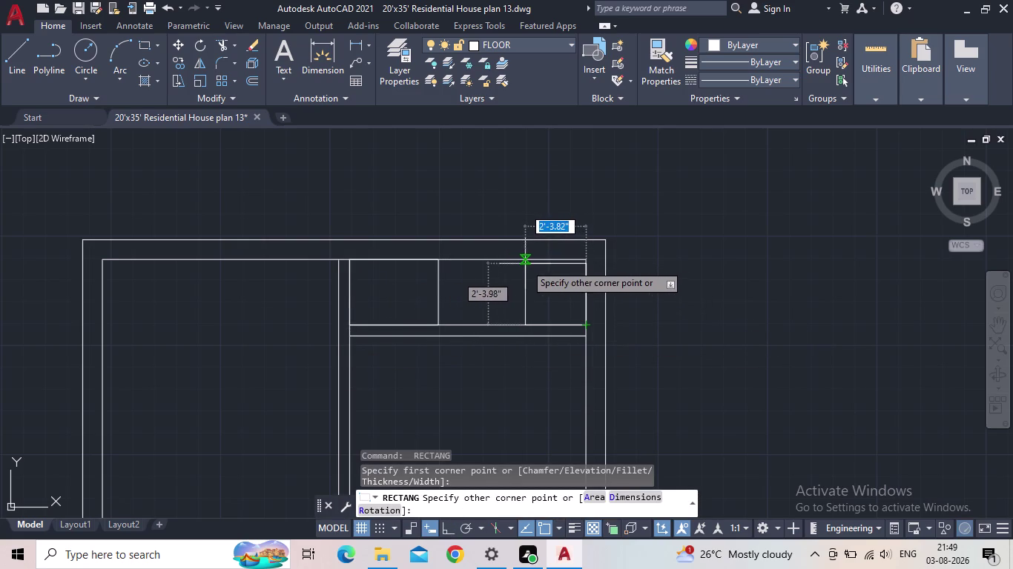
click(525, 264)
key(Escape)
Reframe the top room and start the HATCH command with H.
scroll(down, 3)
middle_drag(552, 356, 486, 343)
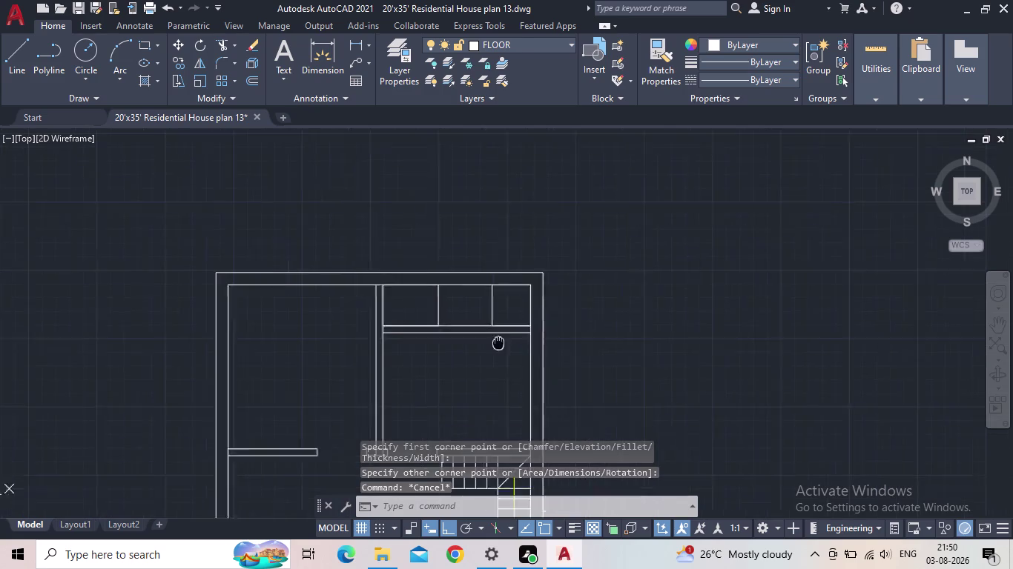
middle_drag(486, 343, 458, 340)
key(h)
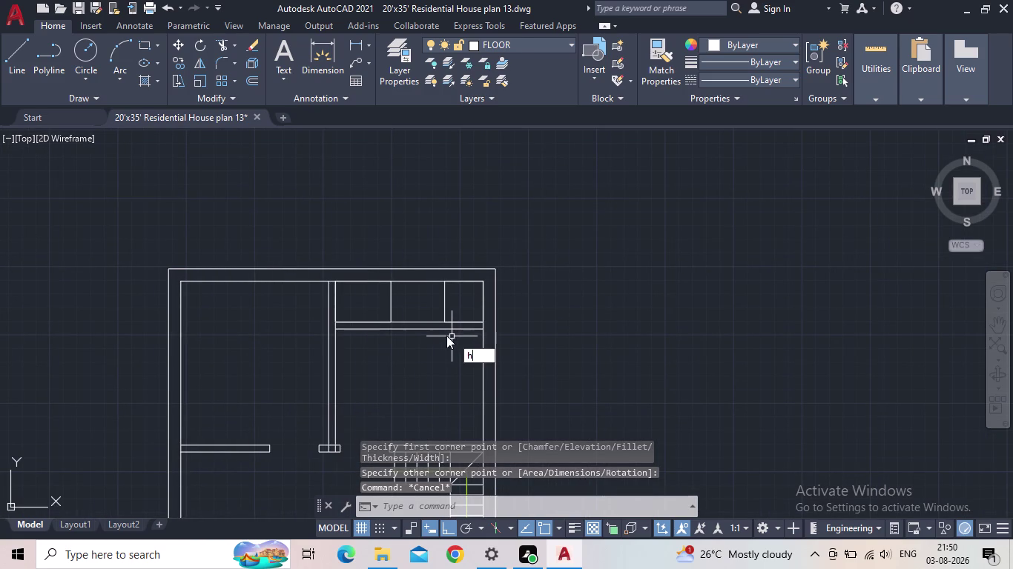
key(Return)
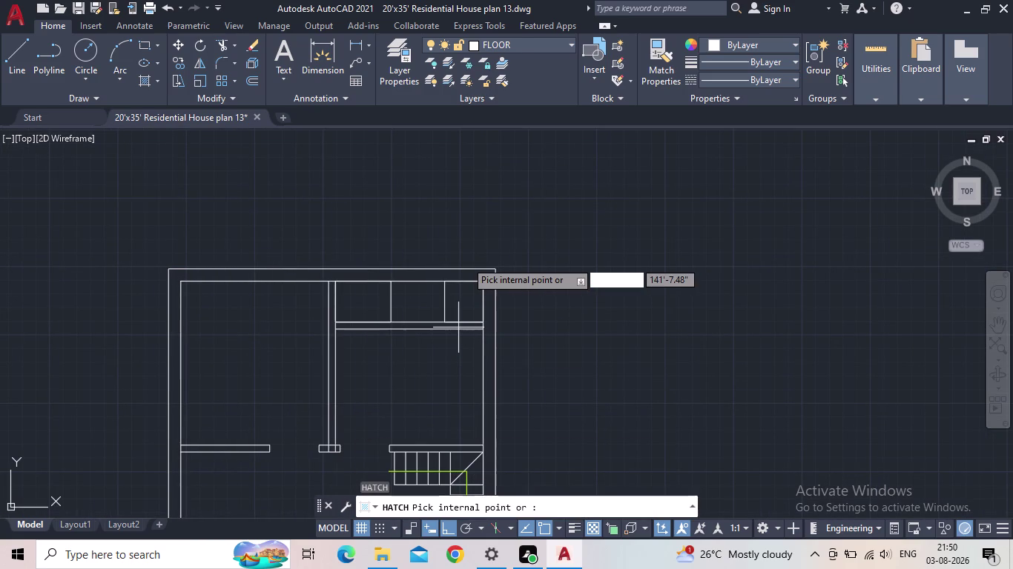
Scroll through the hatch pattern library, then close it.
click(340, 89)
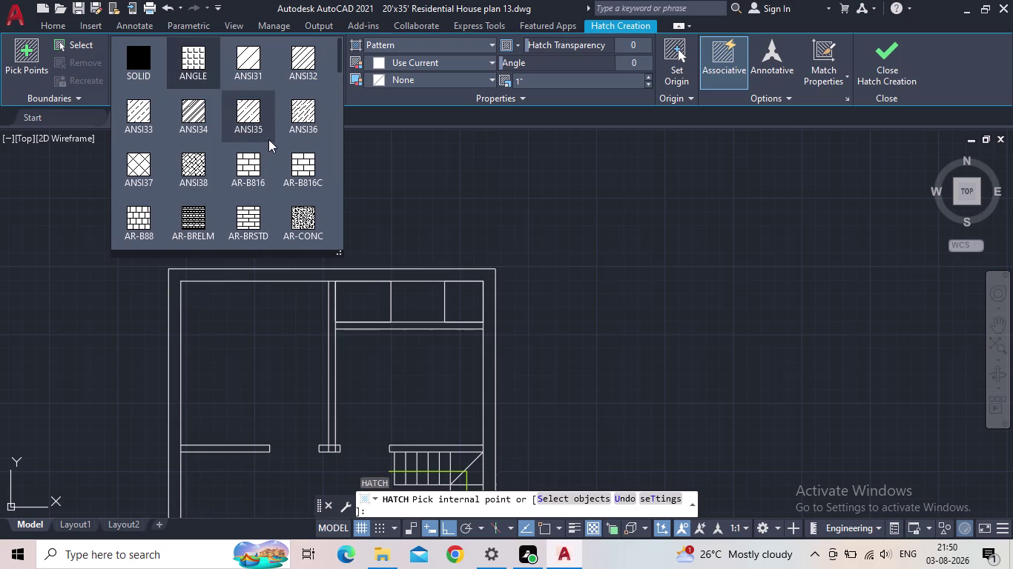
scroll(down, 3)
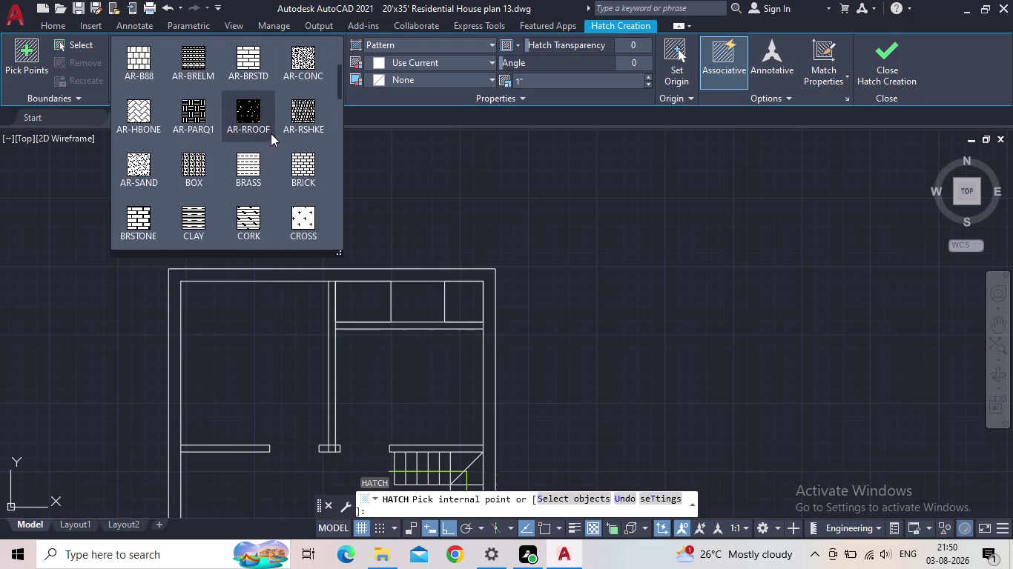
scroll(down, 3)
scroll(down, 3)
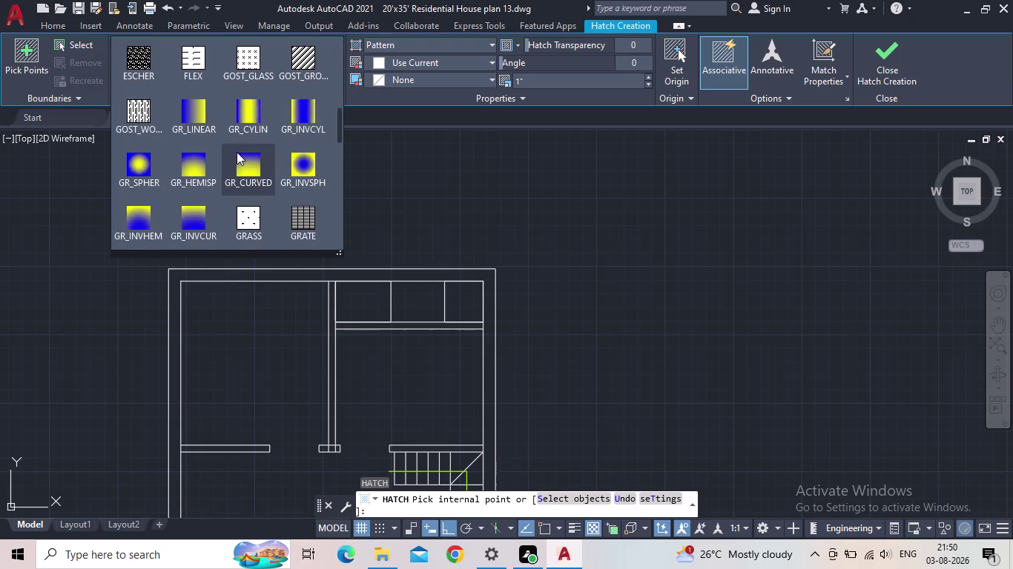
scroll(down, 3)
scroll(down, 3)
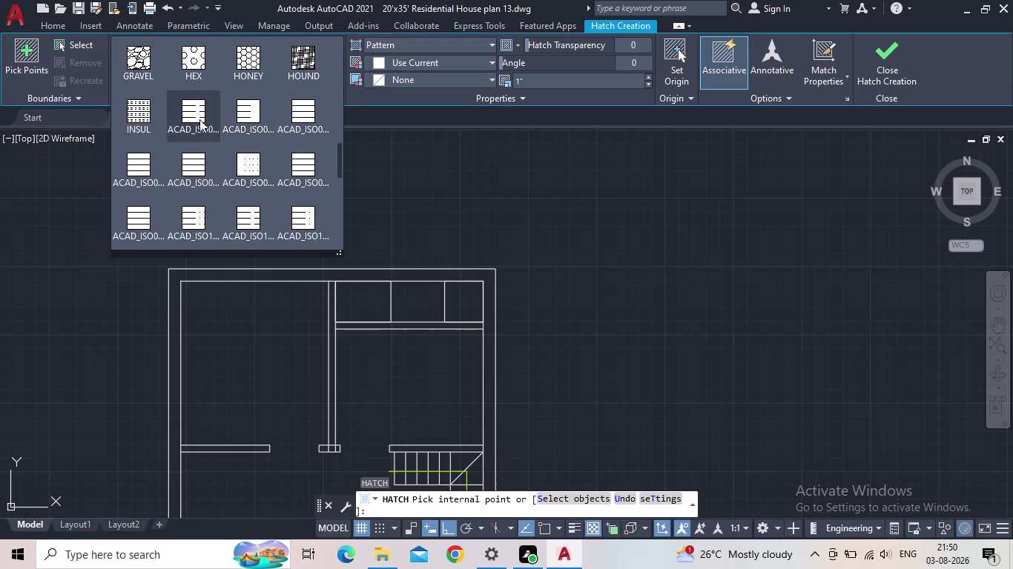
scroll(down, 3)
scroll(down, 3)
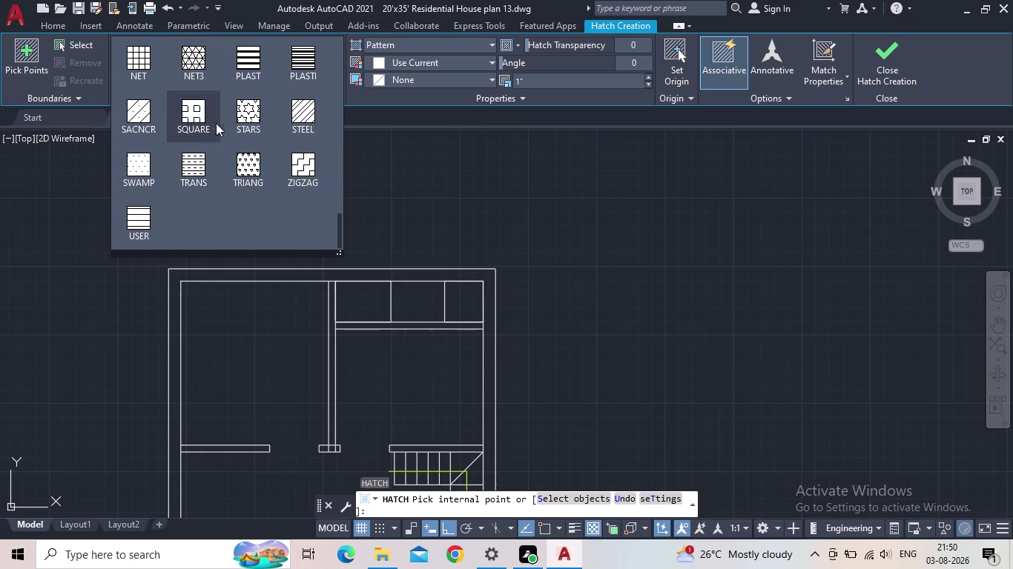
scroll(up, 3)
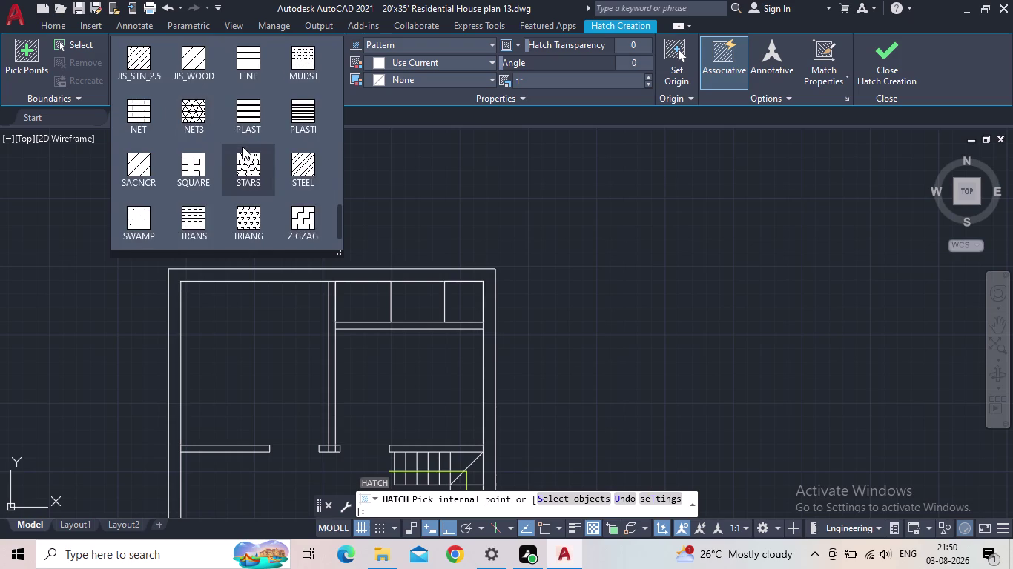
scroll(up, 3)
scroll(up, 3)
scroll(up, 3)
scroll(up, 3)
scroll(up, 3)
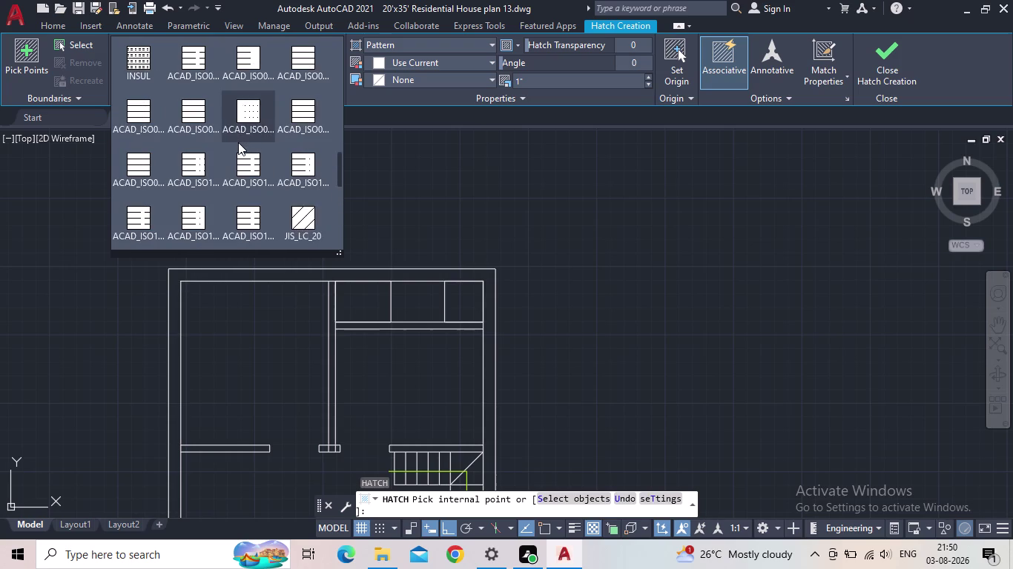
scroll(up, 3)
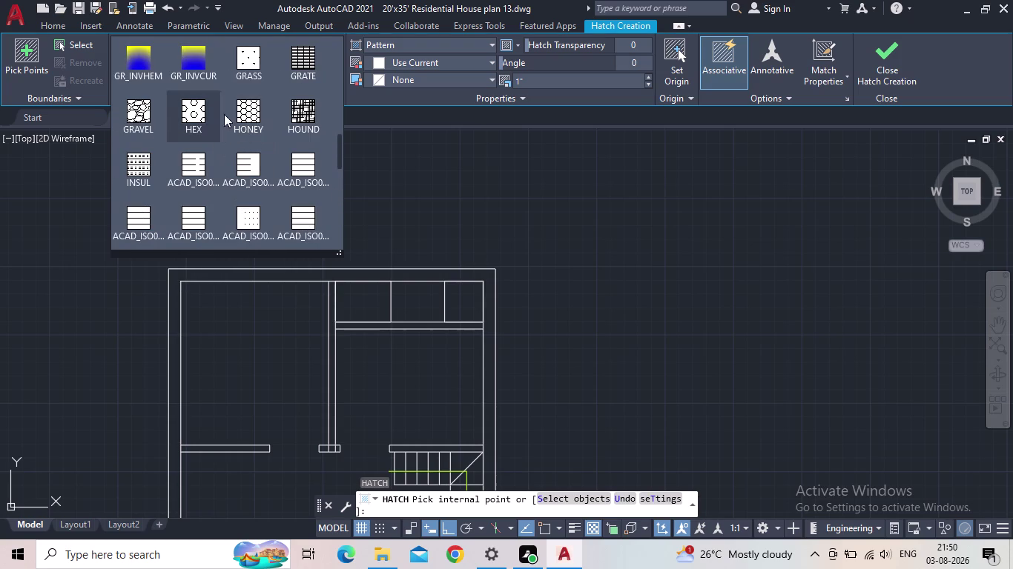
click(257, 72)
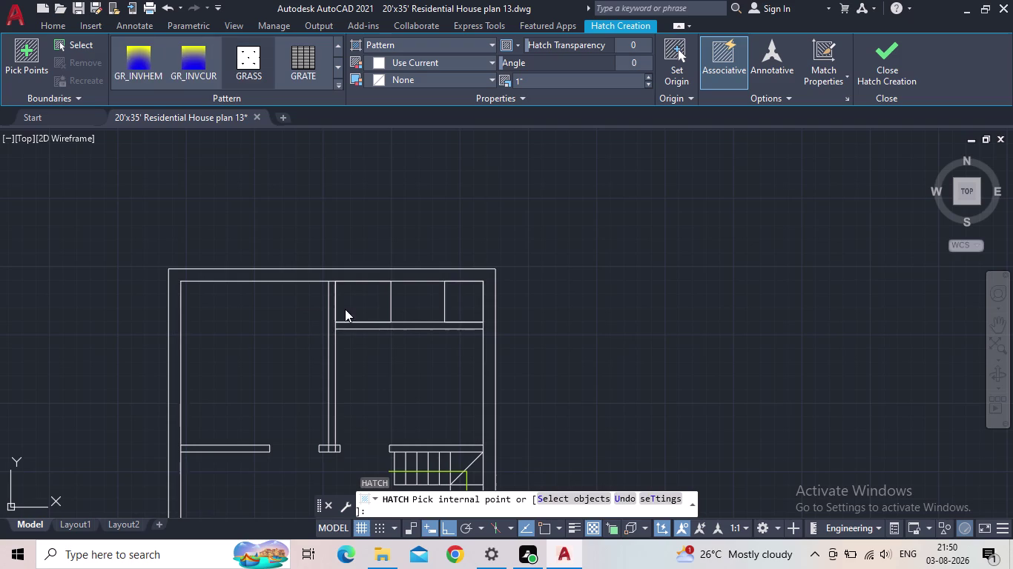
Fill the left and right counter boxes with GRASS hatch at scale 0.09.
scroll(up, 3)
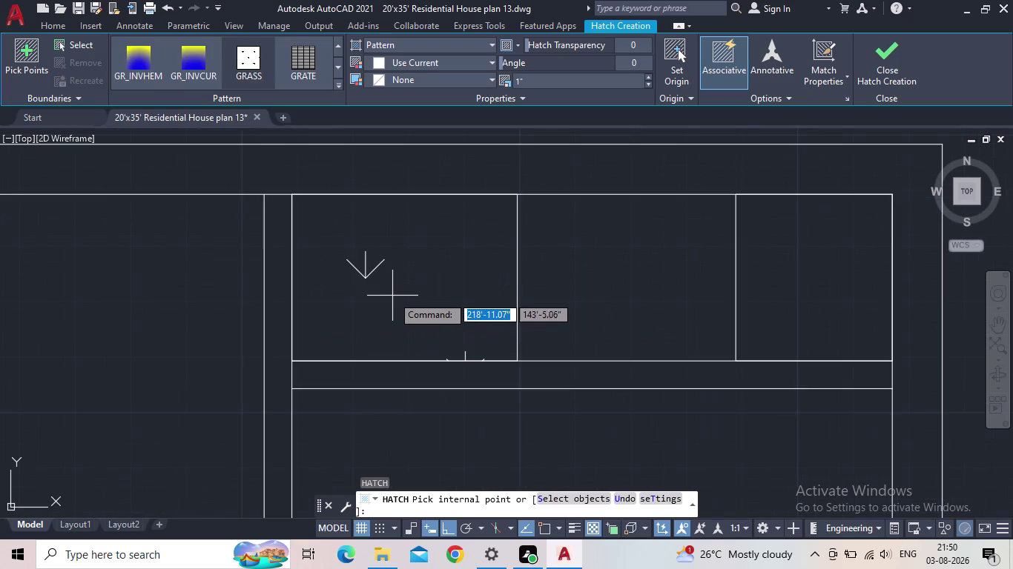
click(392, 296)
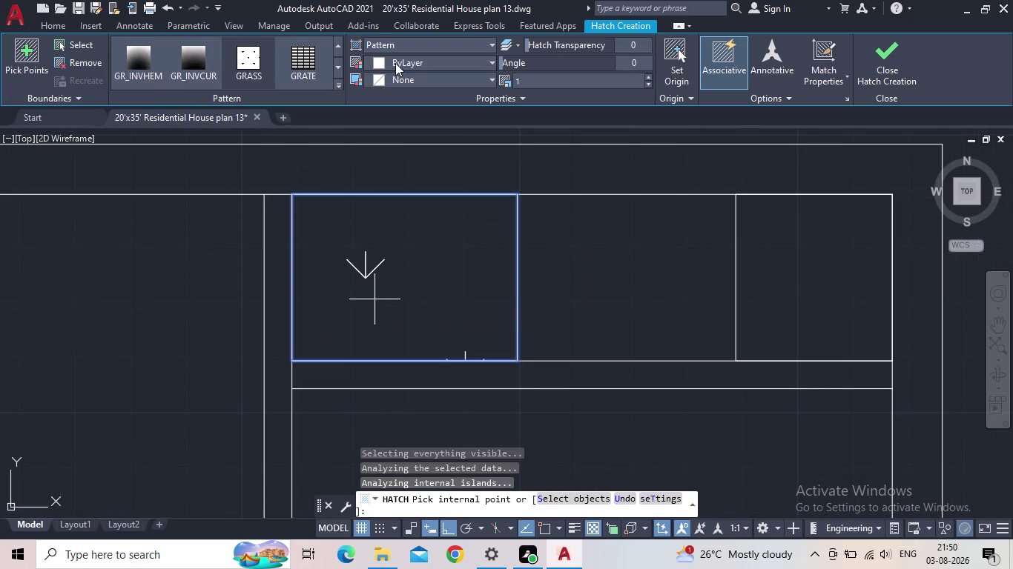
click(646, 76)
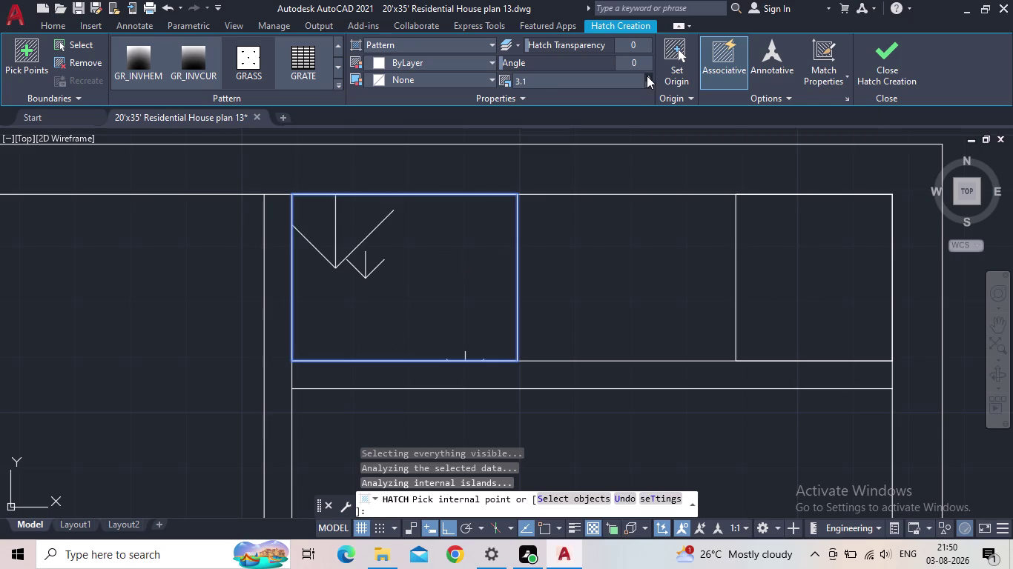
click(648, 86)
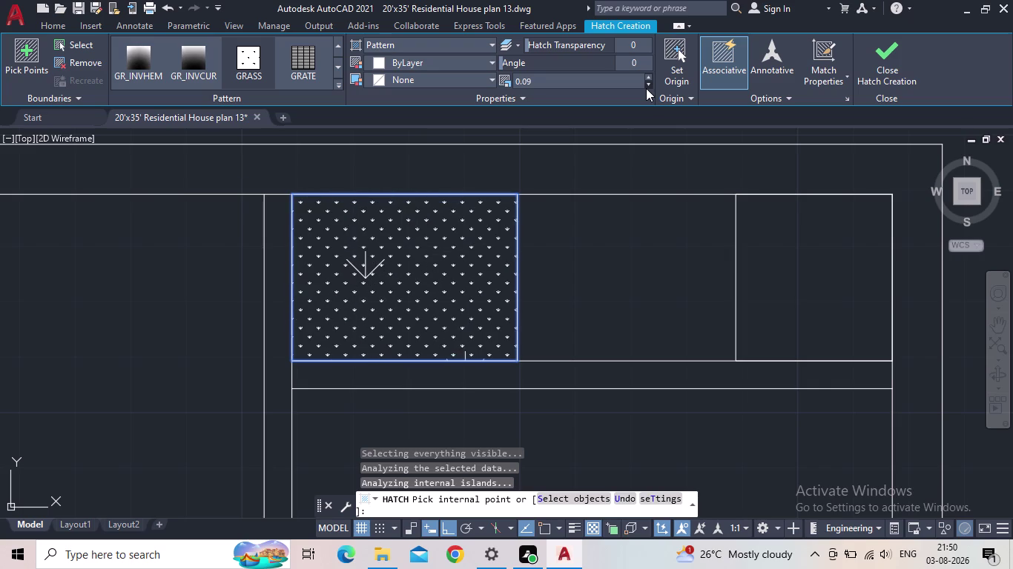
double_click(649, 74)
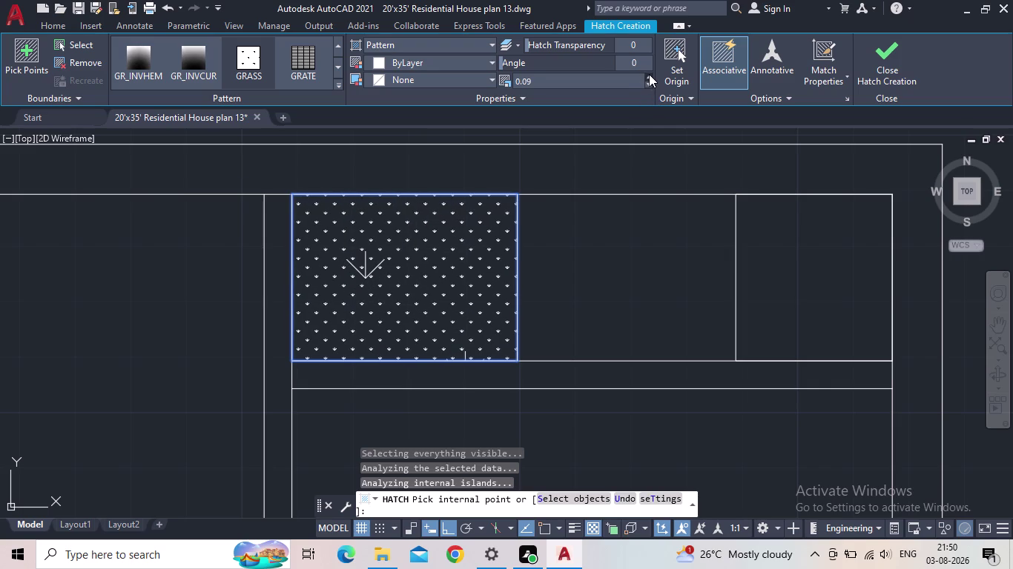
double_click(649, 75)
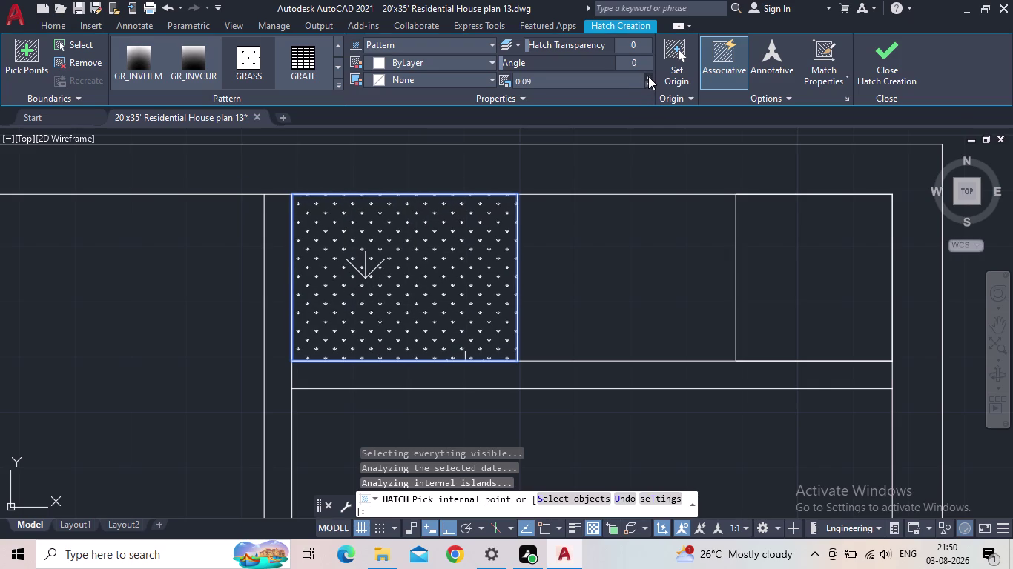
triple_click(648, 77)
click(648, 77)
click(255, 71)
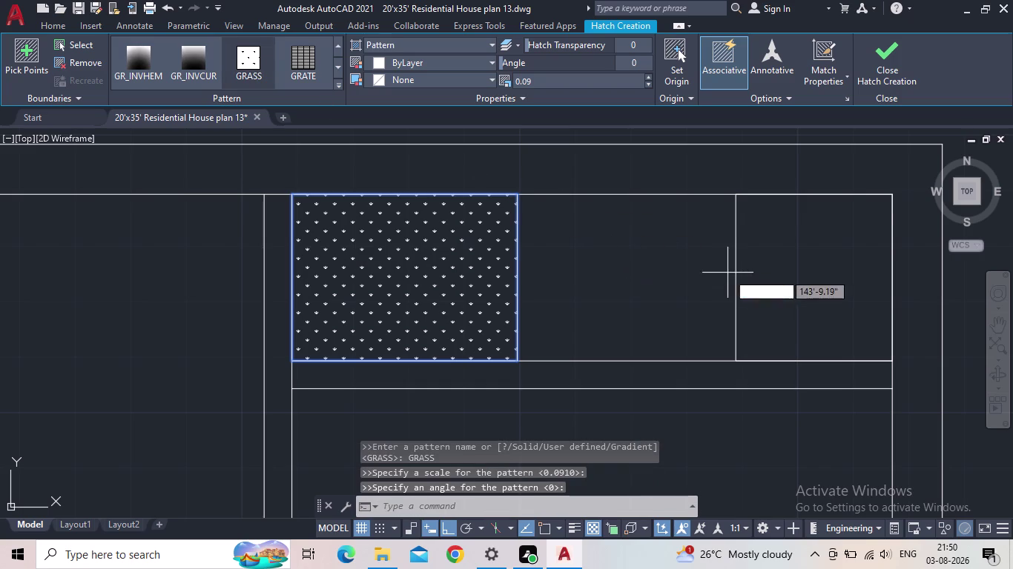
click(771, 273)
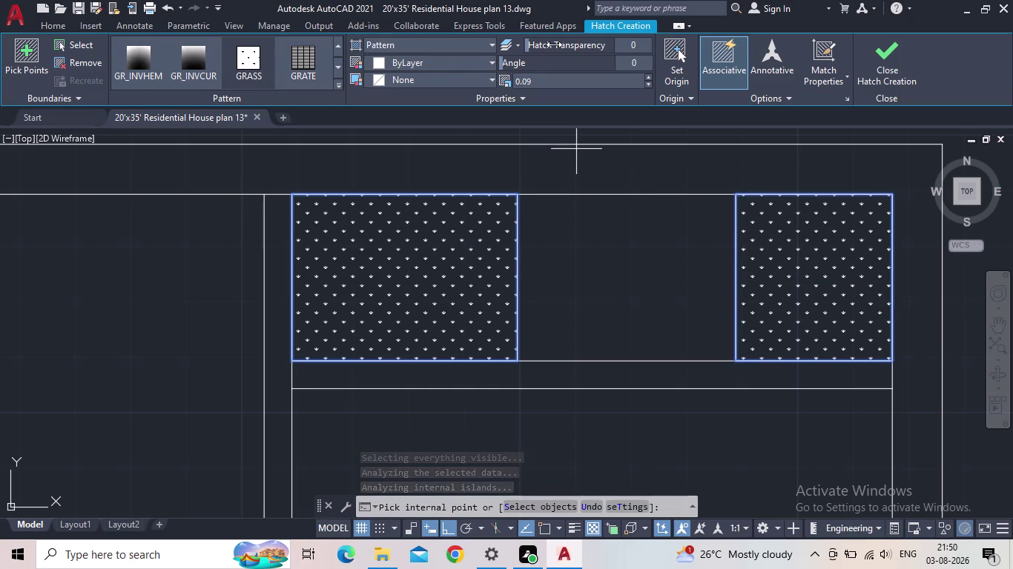
Raise the hatch transparency, close Hatch Creation and pan to the whole plan.
drag(534, 45, 553, 48)
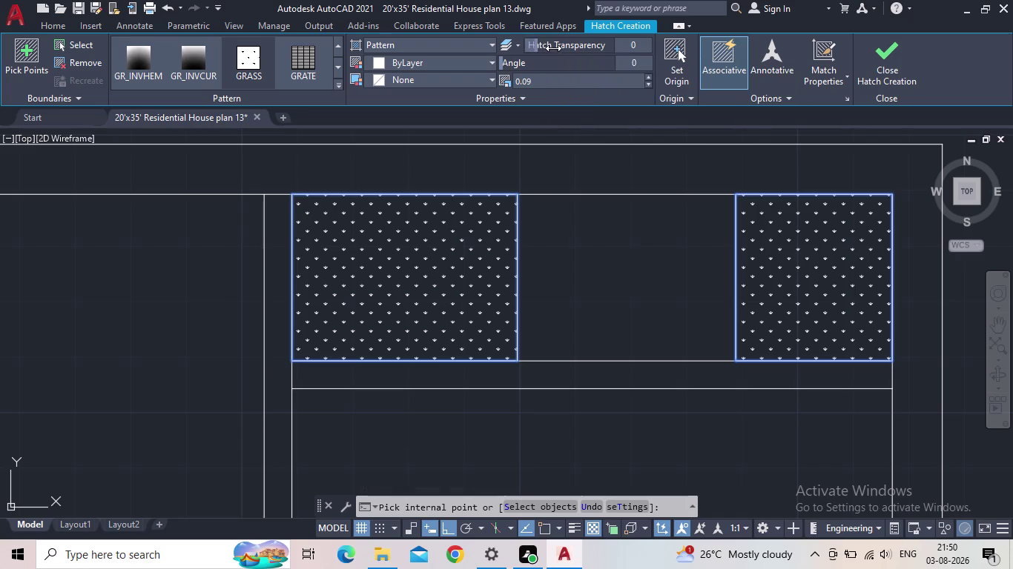
drag(553, 48, 599, 48)
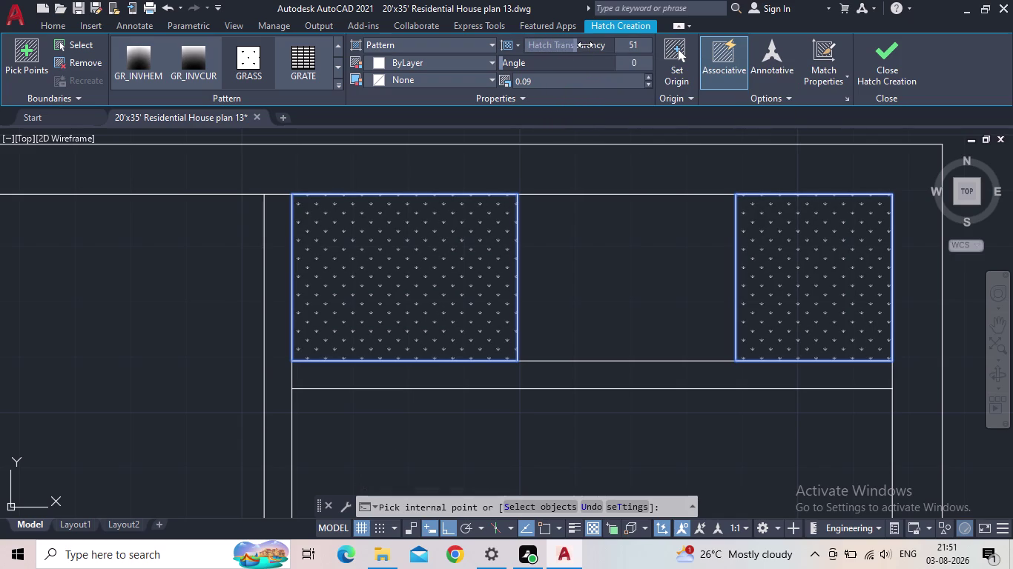
click(582, 46)
click(890, 64)
scroll(down, 3)
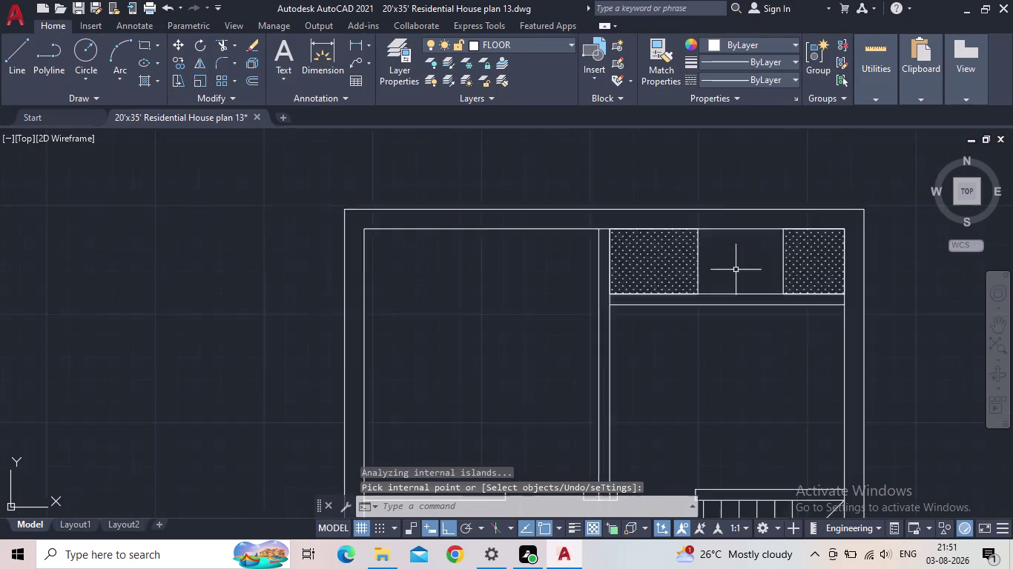
middle_drag(640, 262, 514, 229)
scroll(up, 3)
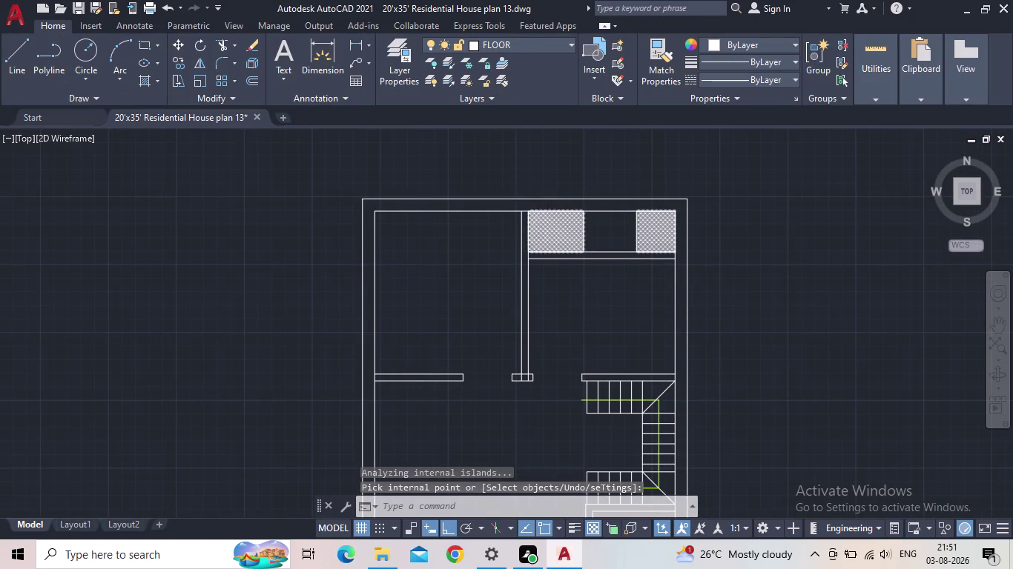
Reselect the counter hatches and set their transparency to 72.
click(552, 231)
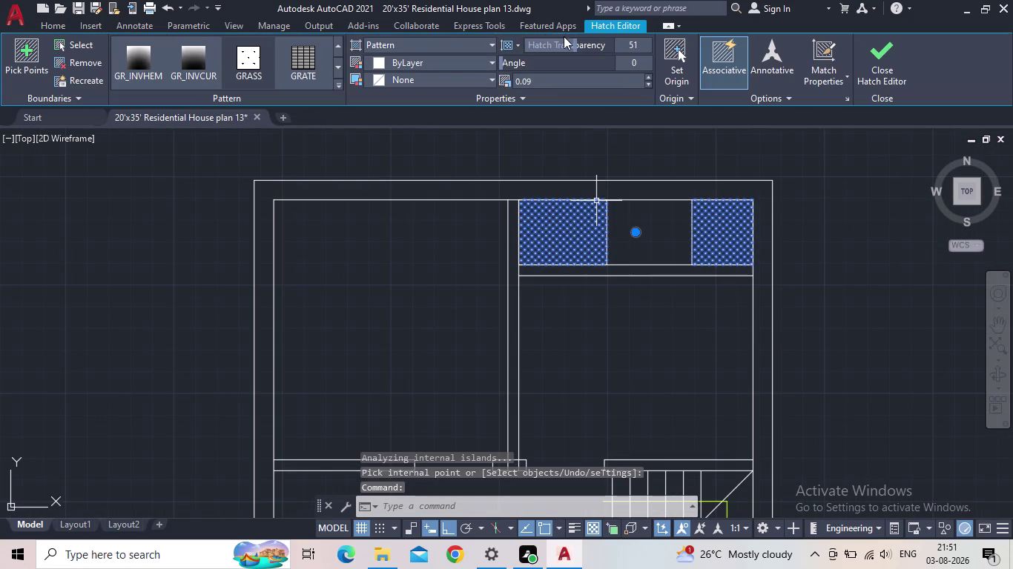
drag(576, 41, 594, 46)
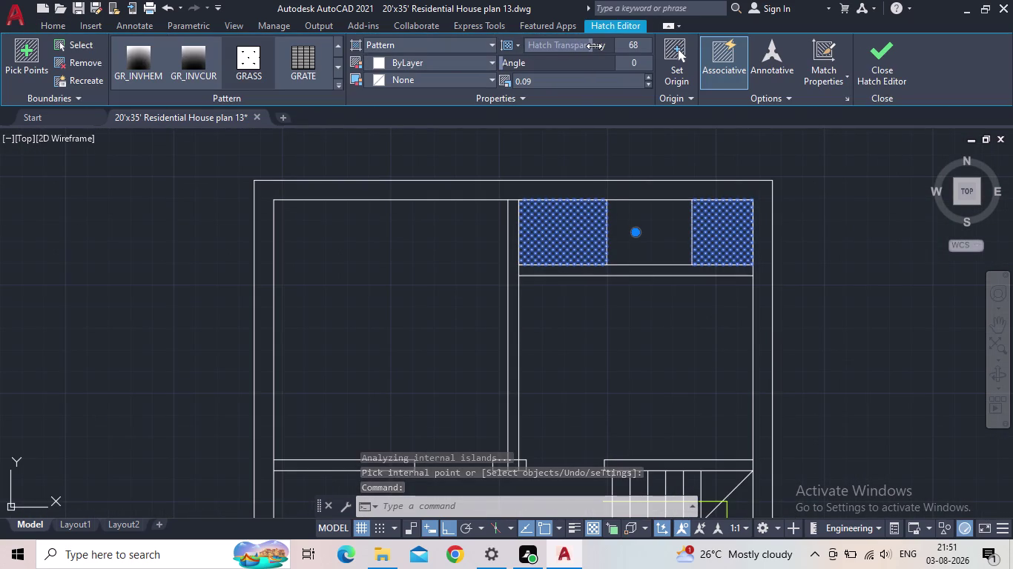
drag(594, 46, 598, 46)
click(890, 61)
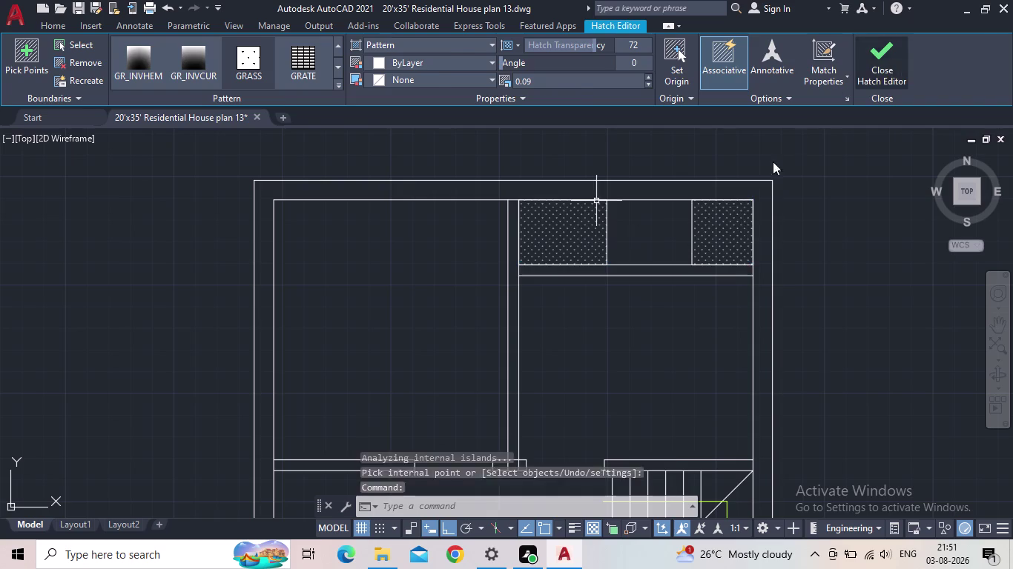
scroll(down, 3)
middle_drag(795, 274, 676, 204)
scroll(down, 3)
scroll(up, 3)
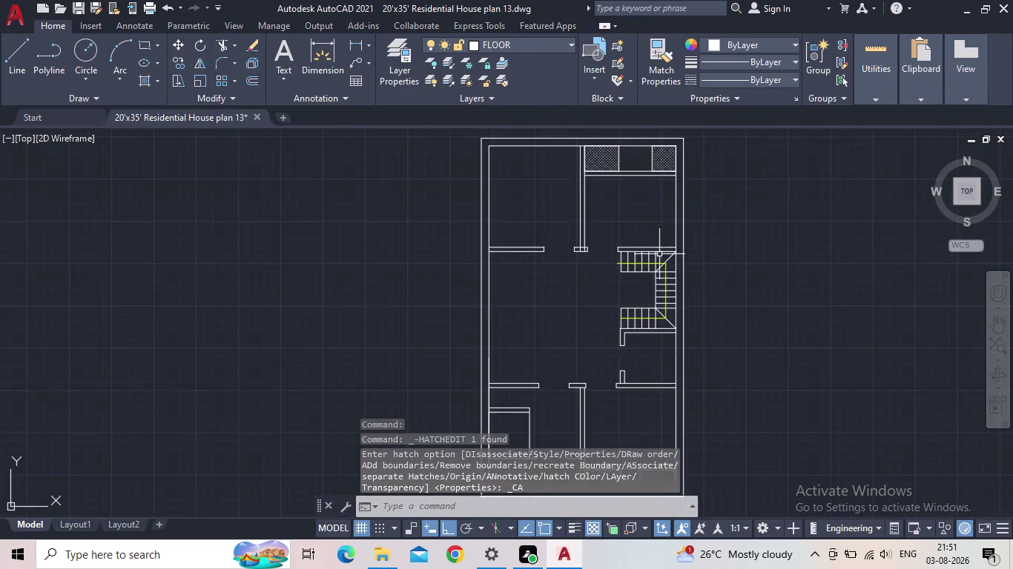
Recentre and zoom the floor plan in view.
scroll(up, 3)
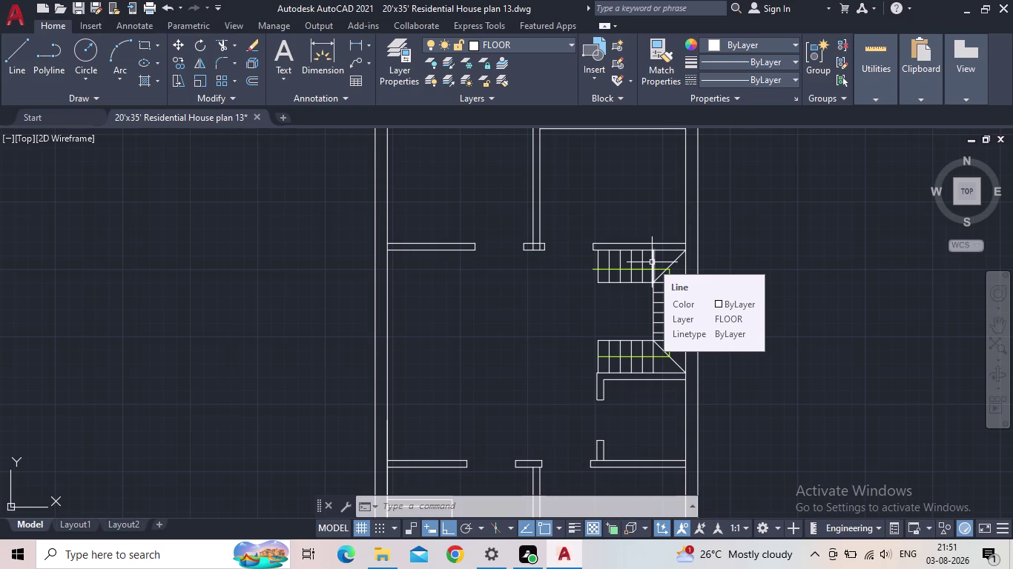
scroll(down, 3)
scroll(up, 3)
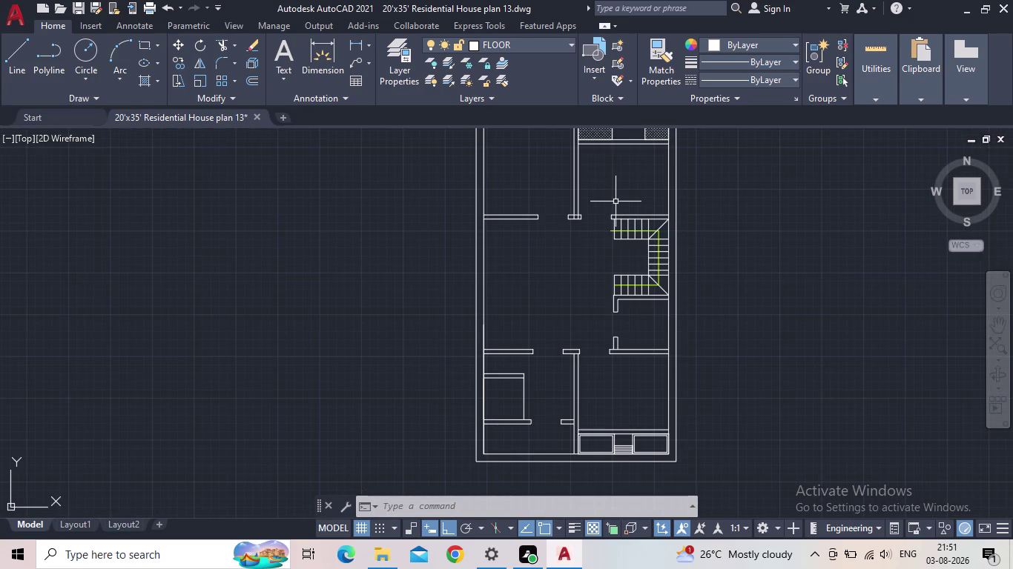
middle_drag(616, 174, 584, 290)
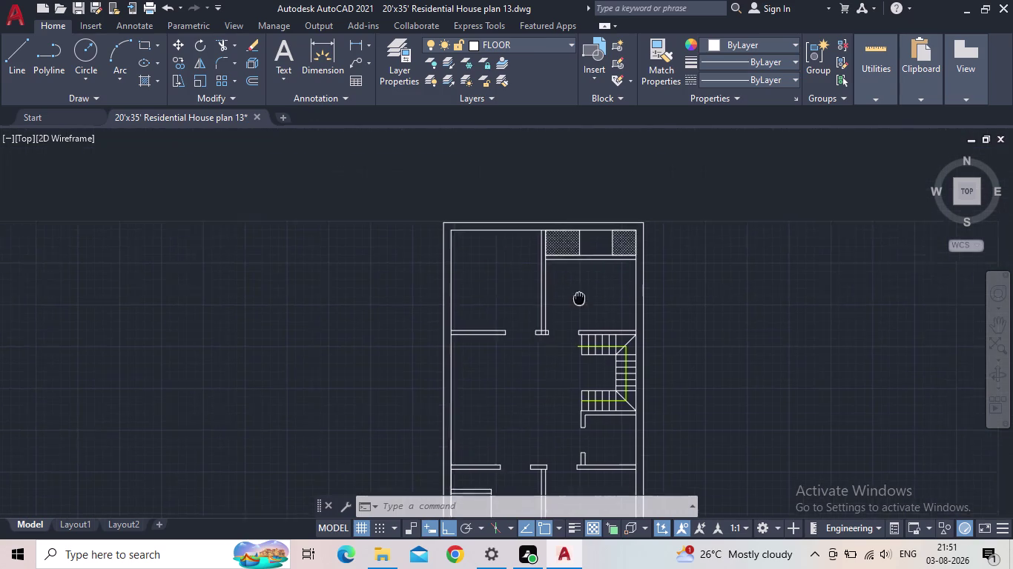
middle_drag(583, 289, 545, 344)
scroll(up, 3)
scroll(up, 3)
scroll(up, 3)
Bring the hatched counter boxes into view and start a Linear dimension.
middle_drag(485, 246, 477, 295)
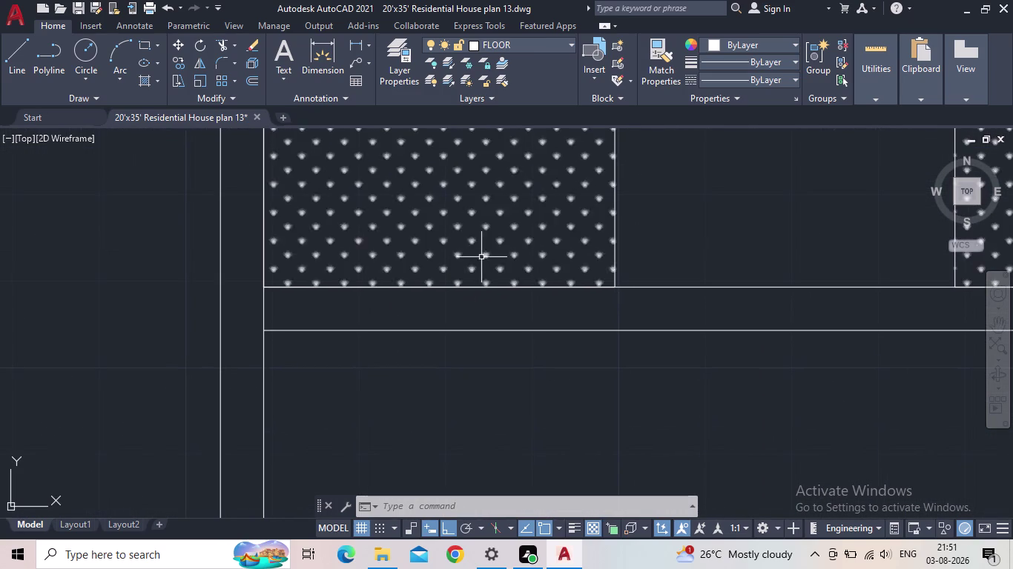
middle_drag(452, 287, 337, 334)
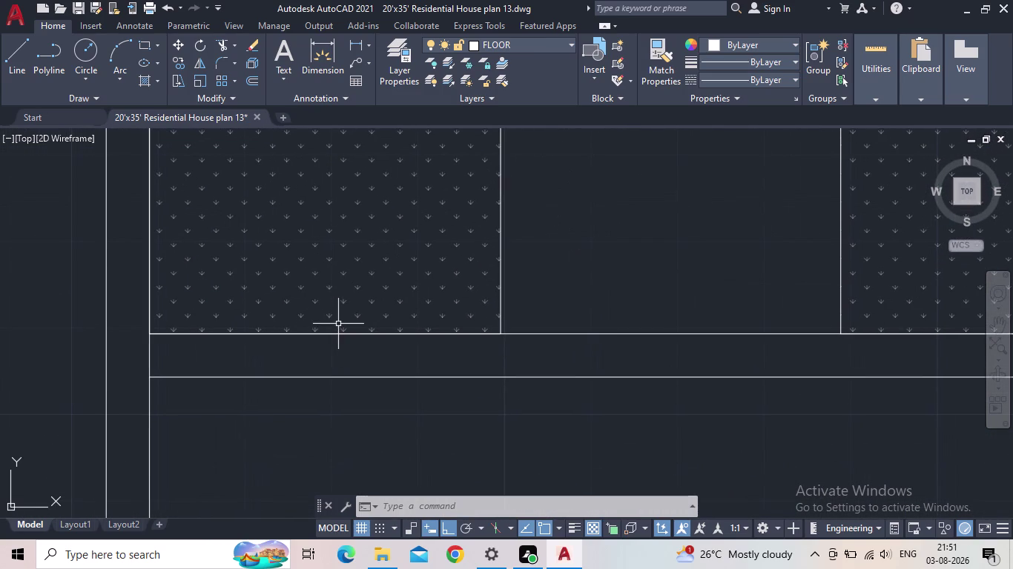
scroll(down, 3)
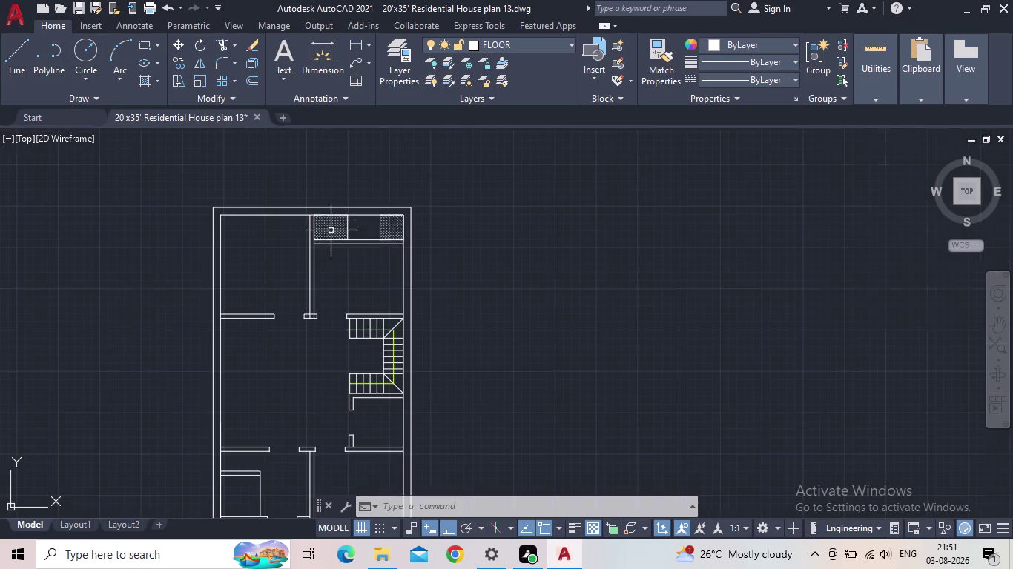
middle_drag(436, 241, 313, 263)
scroll(up, 3)
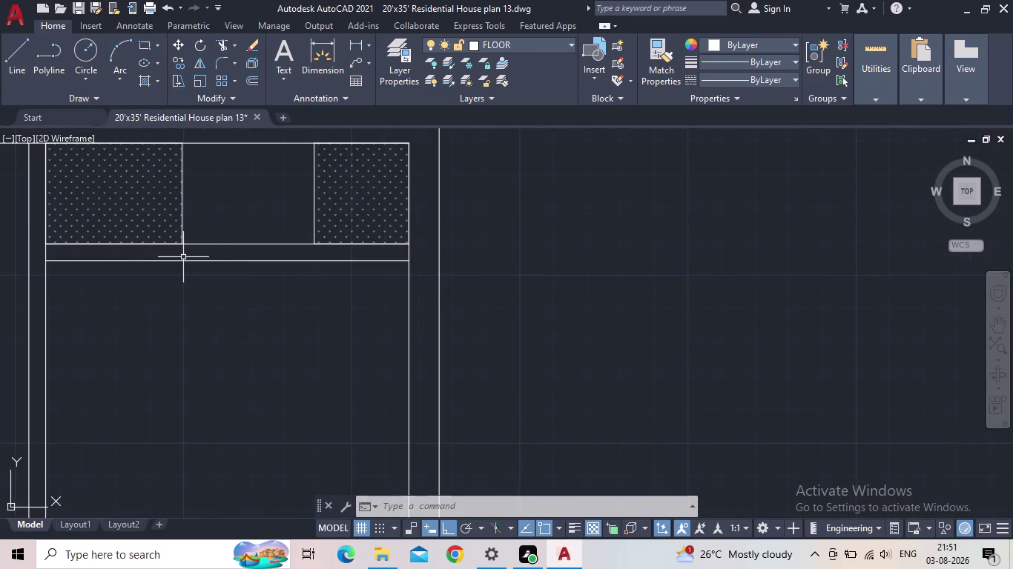
scroll(up, 3)
click(358, 41)
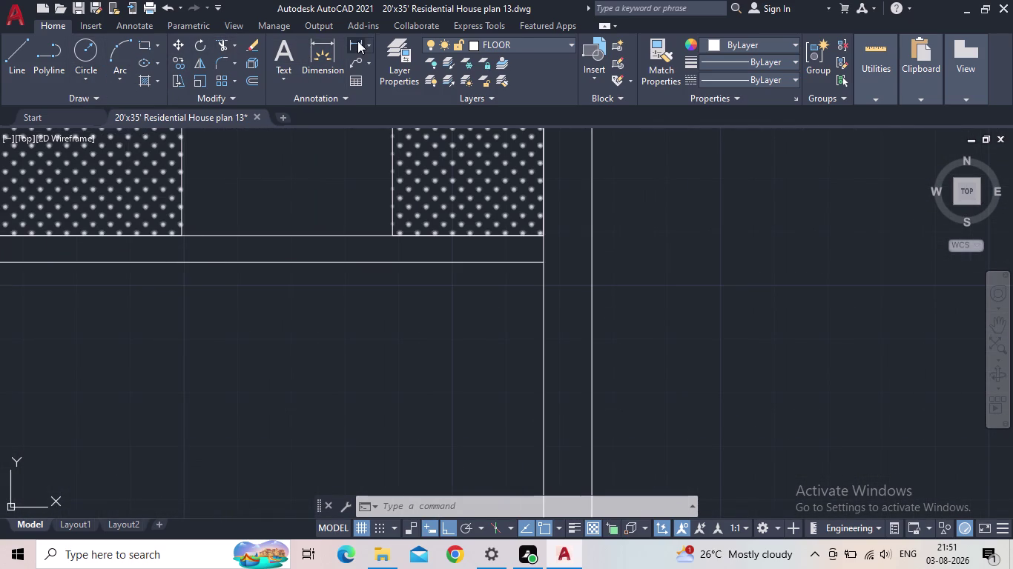
middle_drag(324, 194, 467, 200)
Pick two points across a counter box for the dimension, then cancel it.
scroll(down, 3)
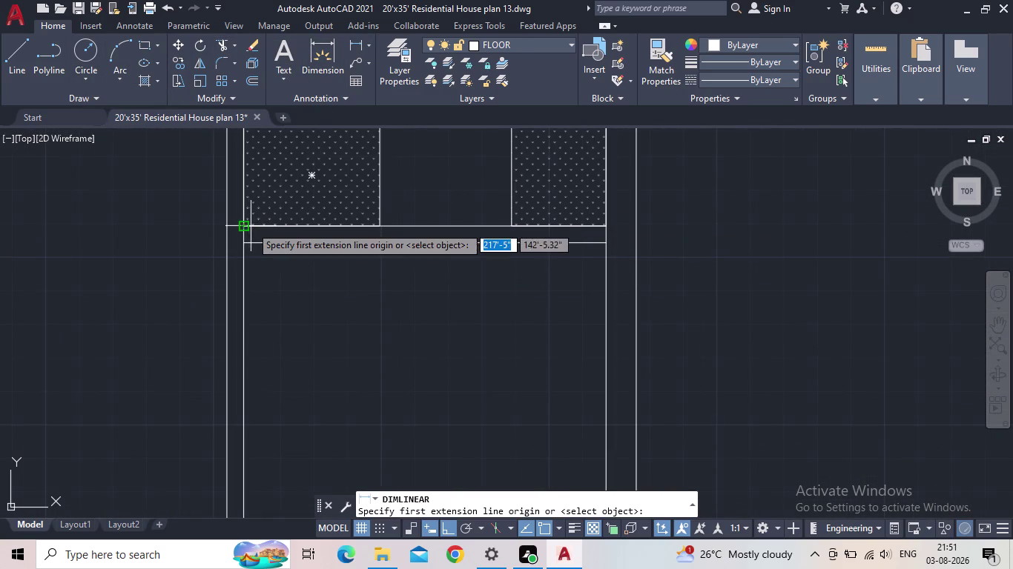
click(250, 226)
click(385, 225)
scroll(up, 3)
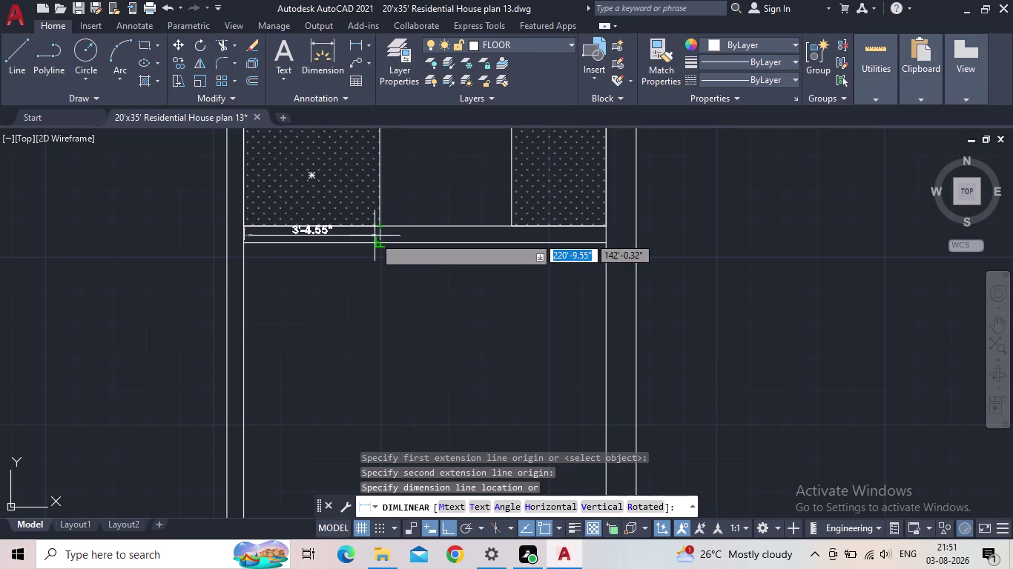
key(Escape)
scroll(down, 3)
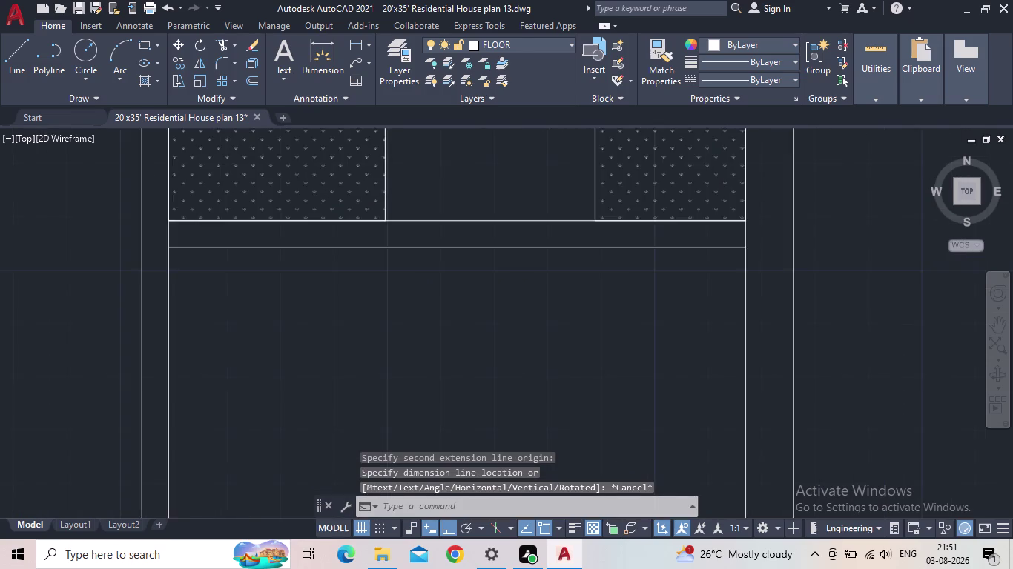
middle_drag(381, 241, 349, 316)
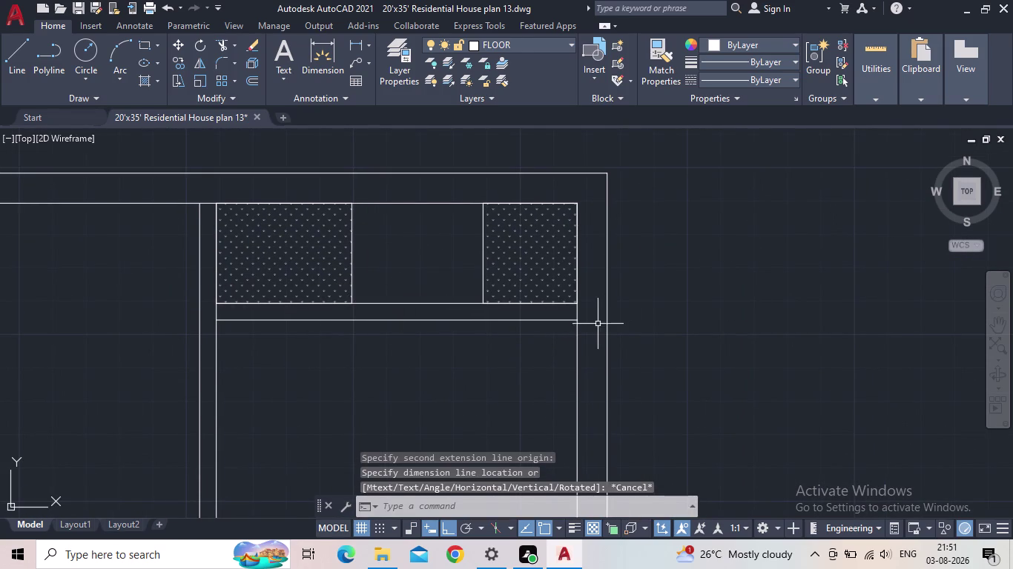
Draw a 5 in by 2 ft 6 in rectangle beside the top room's outer wall.
key(r)
key(e)
key(c)
key(space)
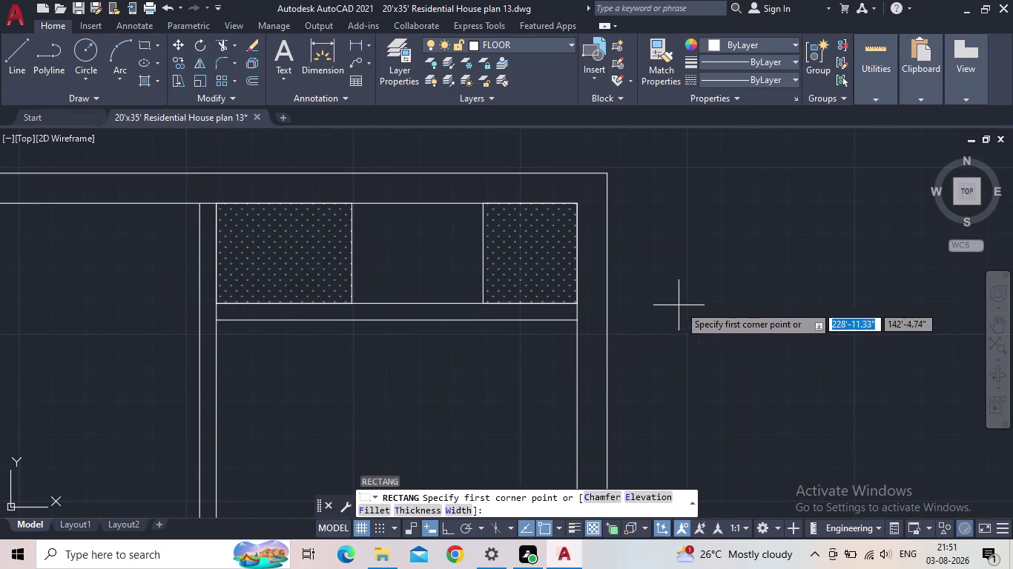
drag(679, 305, 685, 315)
key(d)
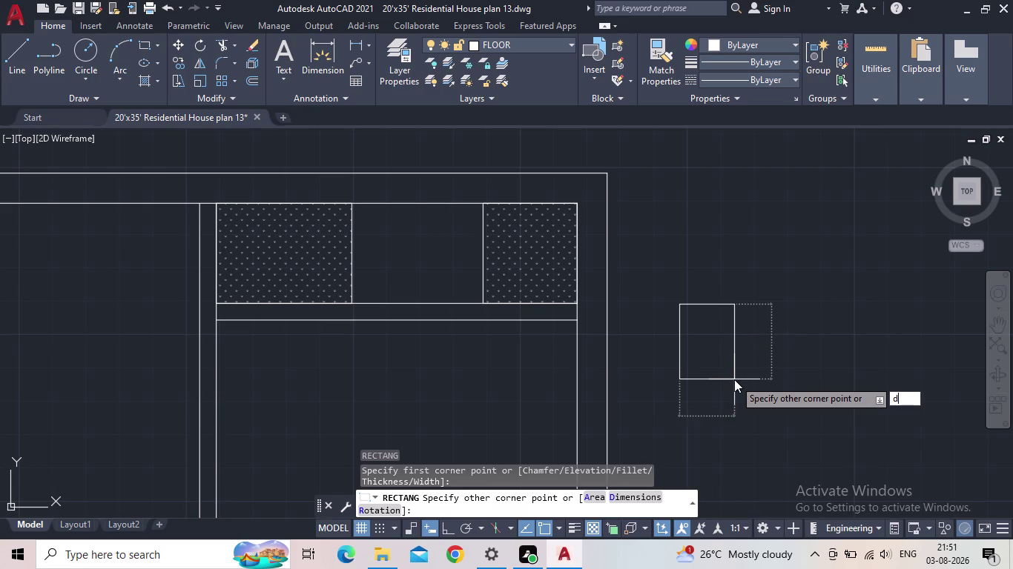
key(Return)
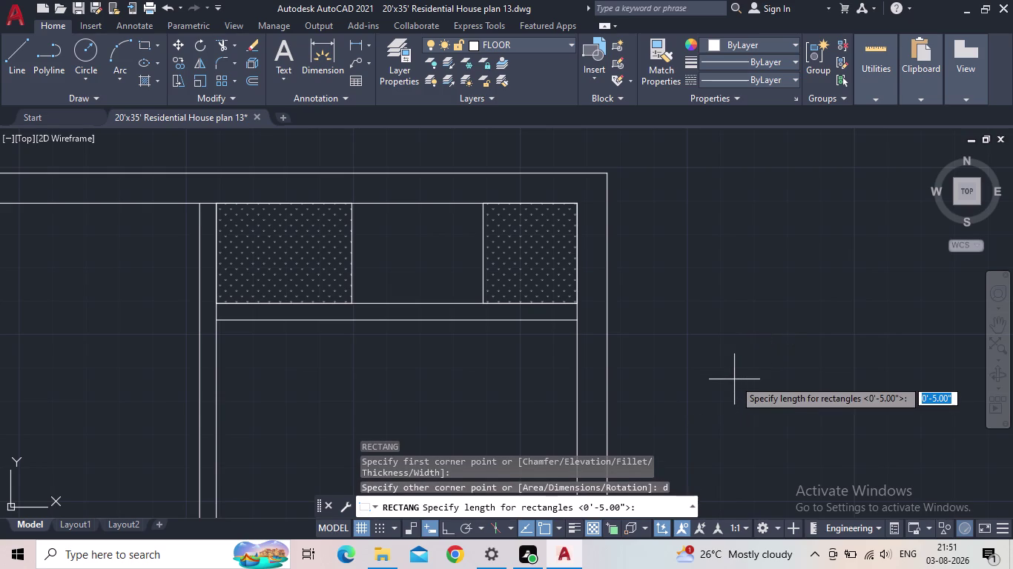
text(5")
key(Return)
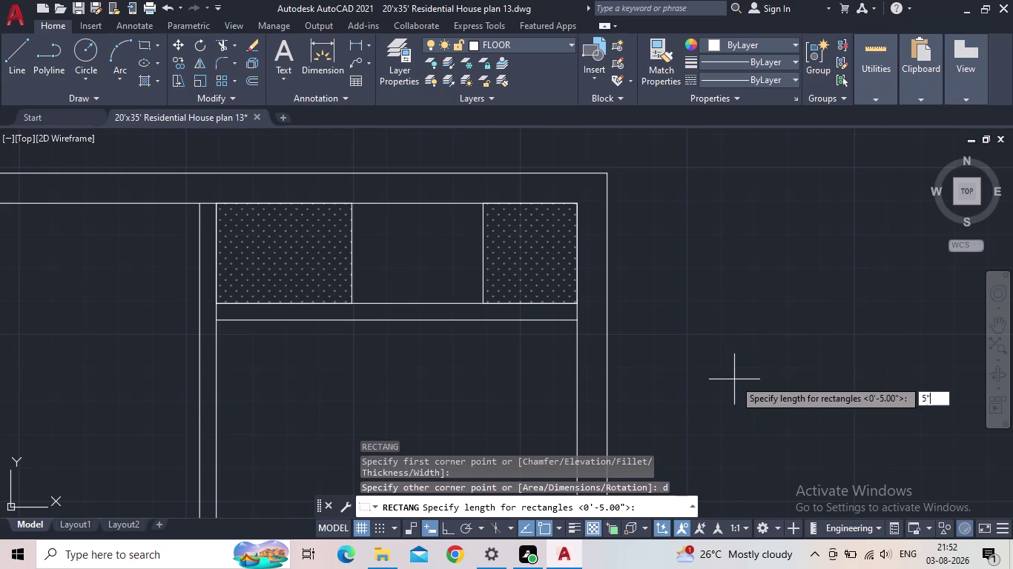
text(2'6)
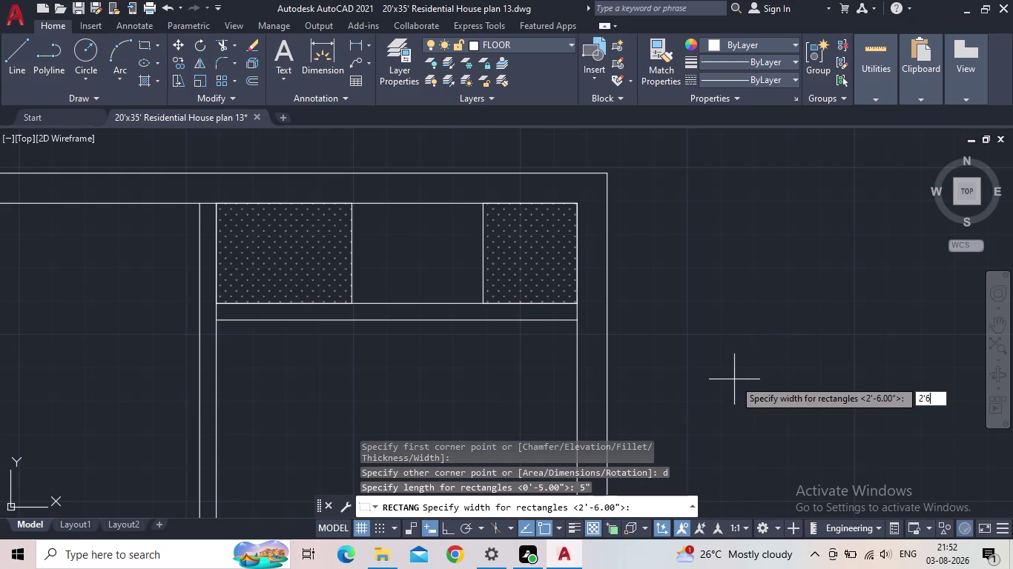
text(")
key(Return)
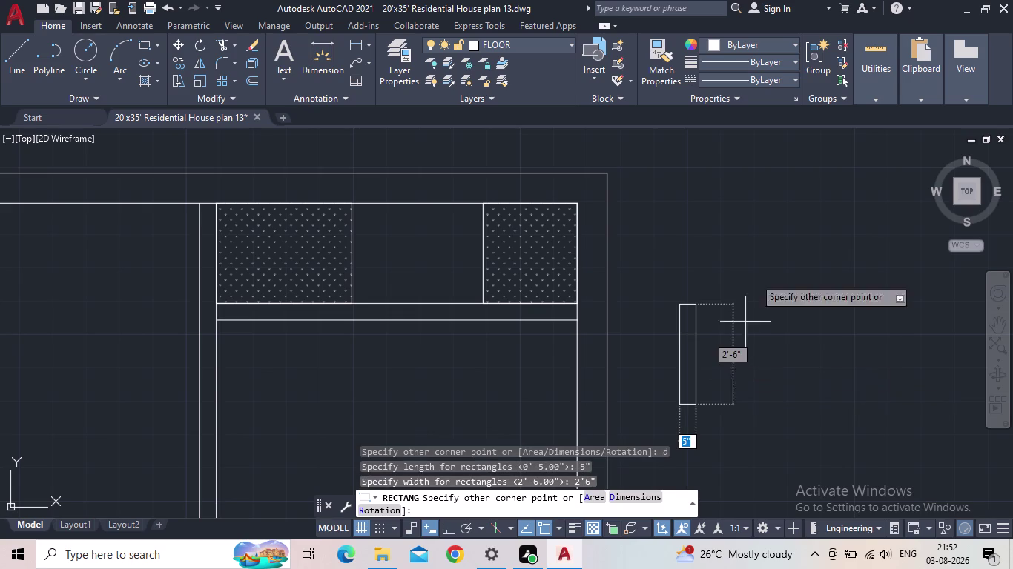
click(717, 335)
key(Escape)
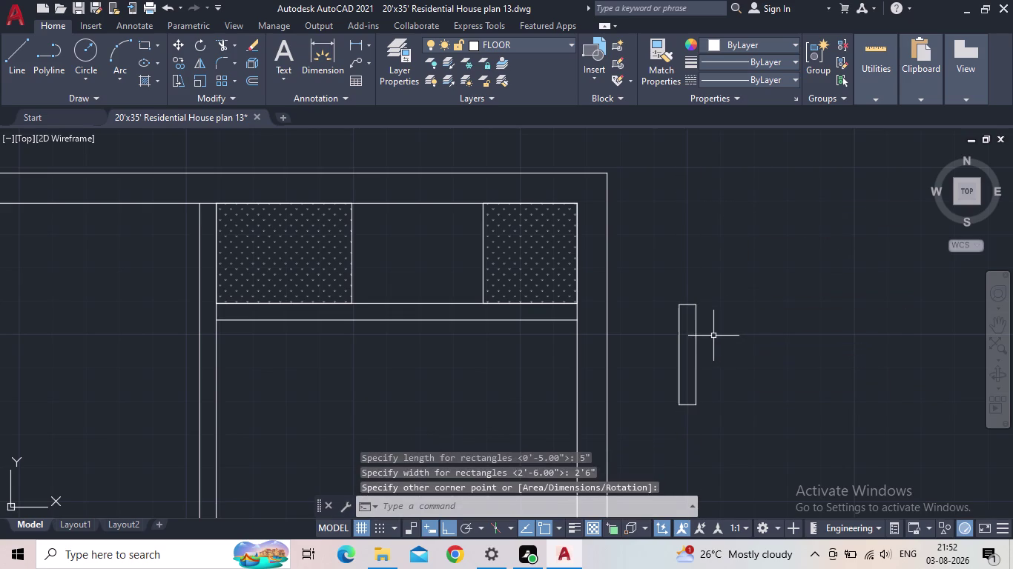
Rotate the rectangle 90° about its bottom corner, reselect it and turn off Ortho.
click(744, 425)
click(651, 303)
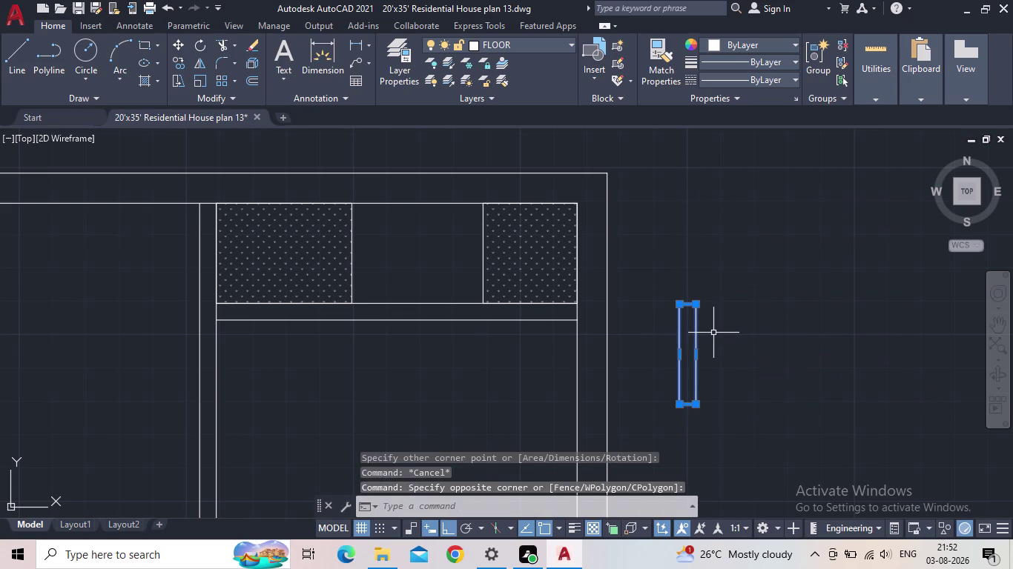
text(ro)
key(Return)
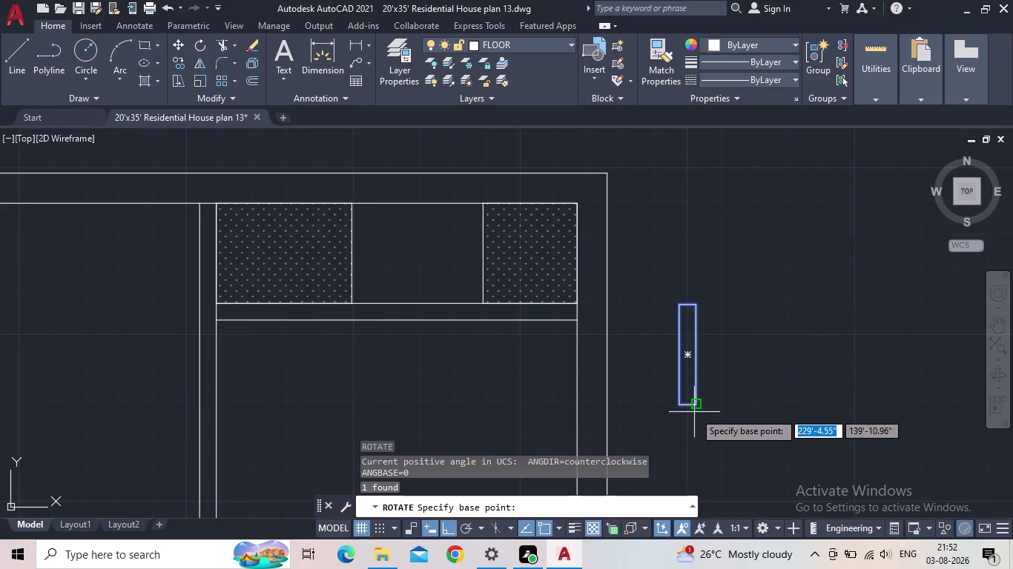
click(689, 403)
click(736, 311)
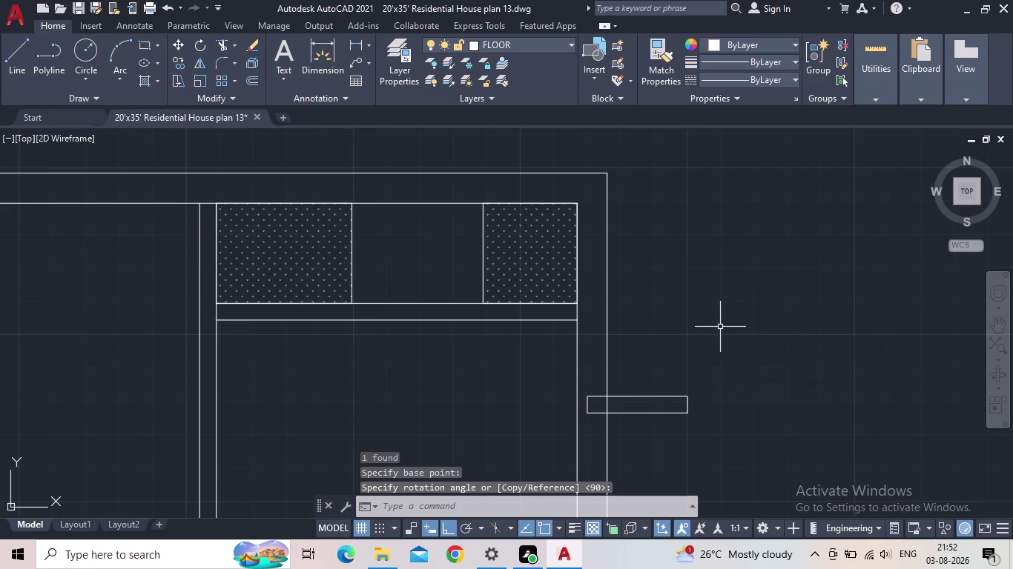
key(Escape)
click(680, 423)
click(627, 376)
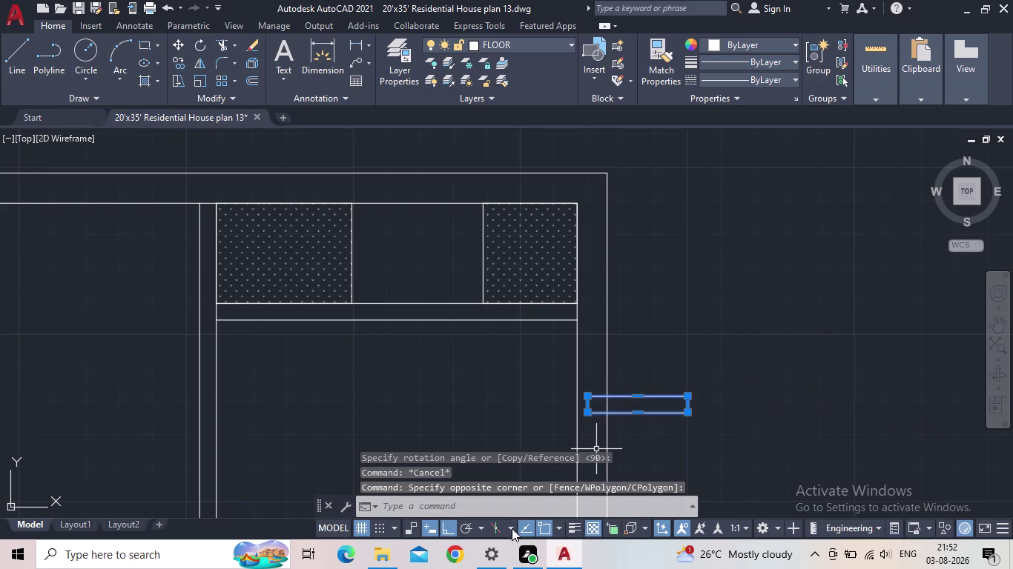
click(446, 528)
Copy the thin rectangle to just below the left hatched counter.
key(c)
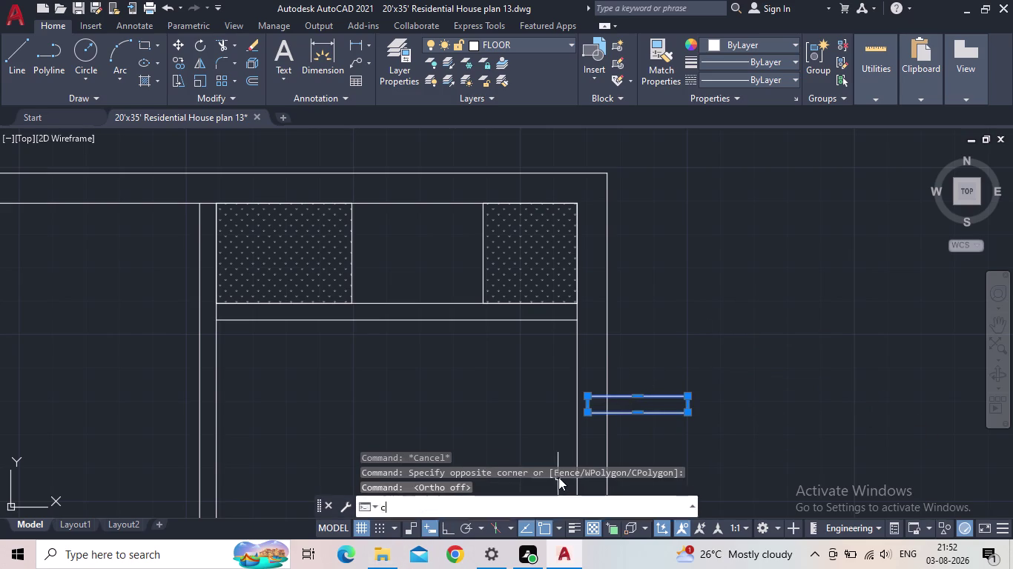
key(o)
key(Return)
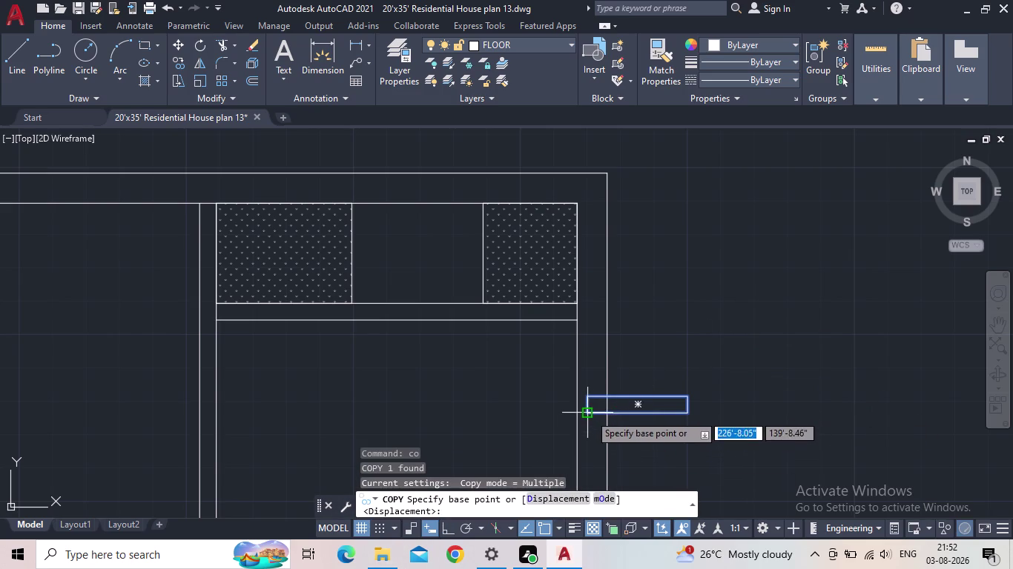
click(589, 414)
scroll(up, 3)
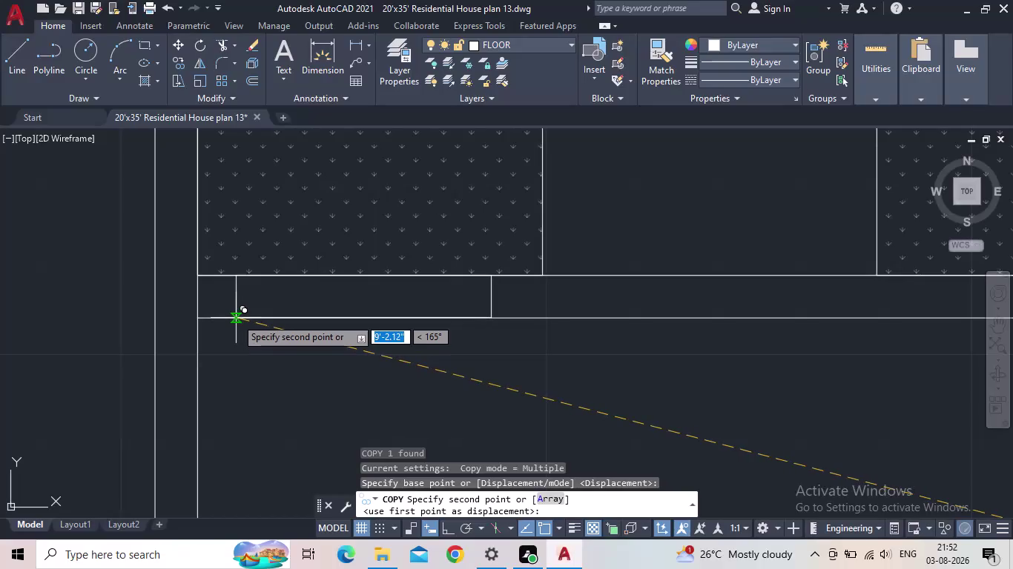
click(235, 318)
scroll(down, 3)
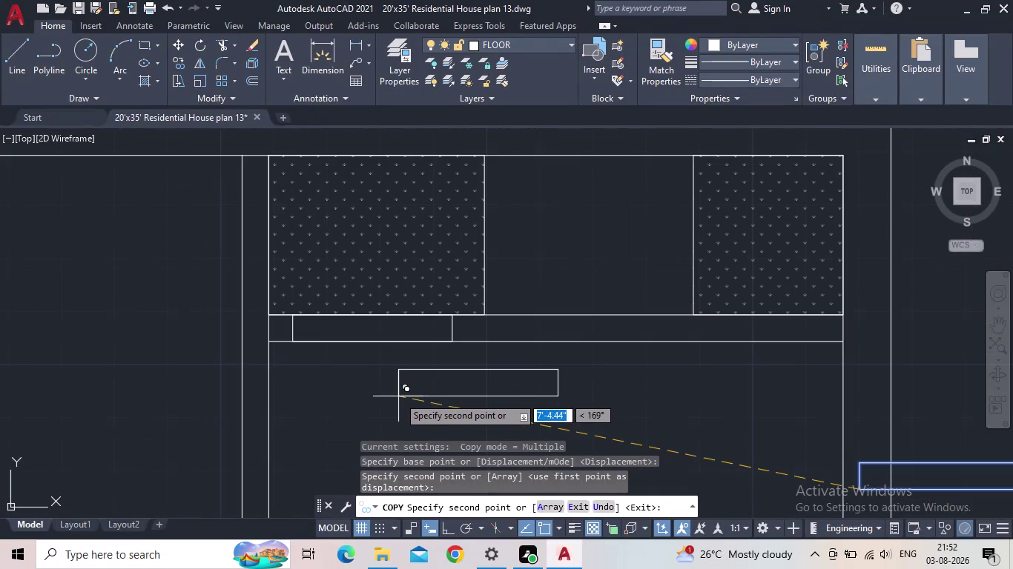
key(Escape)
Delete the original rectangle outside the plan and begin another rectangle.
scroll(down, 3)
middle_drag(439, 406, 307, 370)
drag(700, 444, 668, 424)
click(616, 387)
key(Delete)
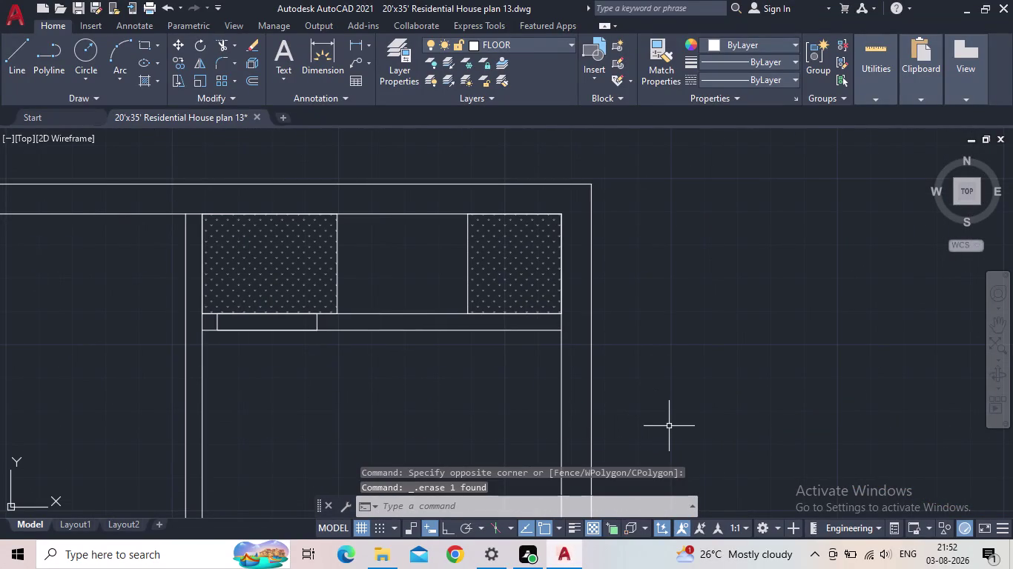
text(rec)
key(space)
Draw the first cabinet rectangle in the top-right room.
middle_drag(608, 410, 607, 409)
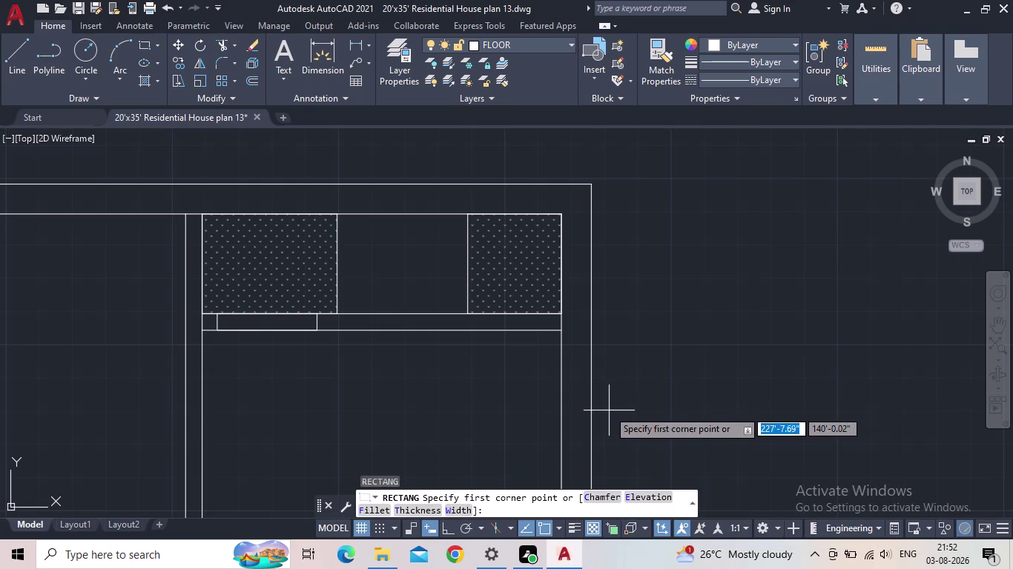
middle_drag(607, 409, 602, 360)
scroll(down, 3)
scroll(down, 3)
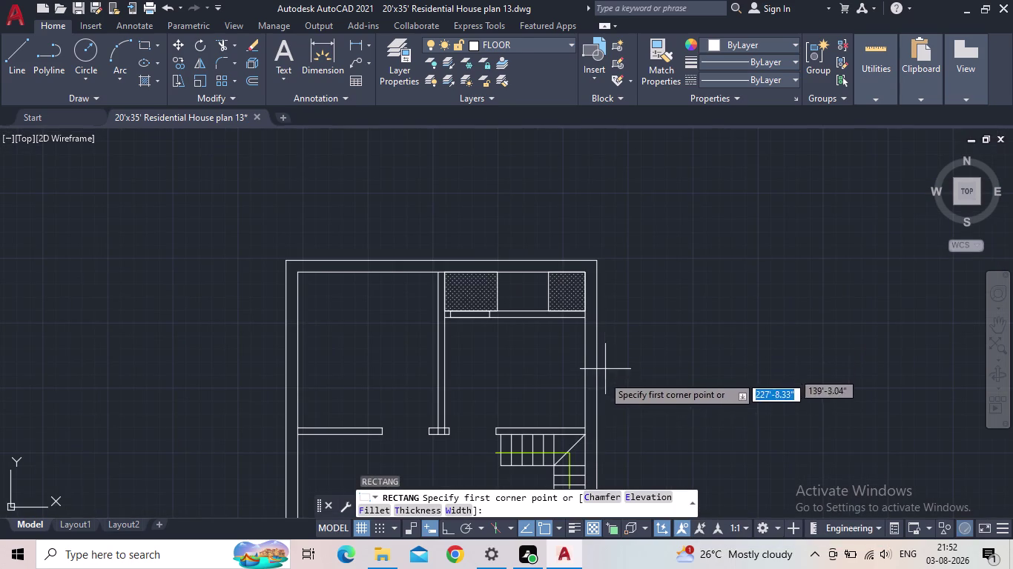
scroll(up, 3)
click(579, 436)
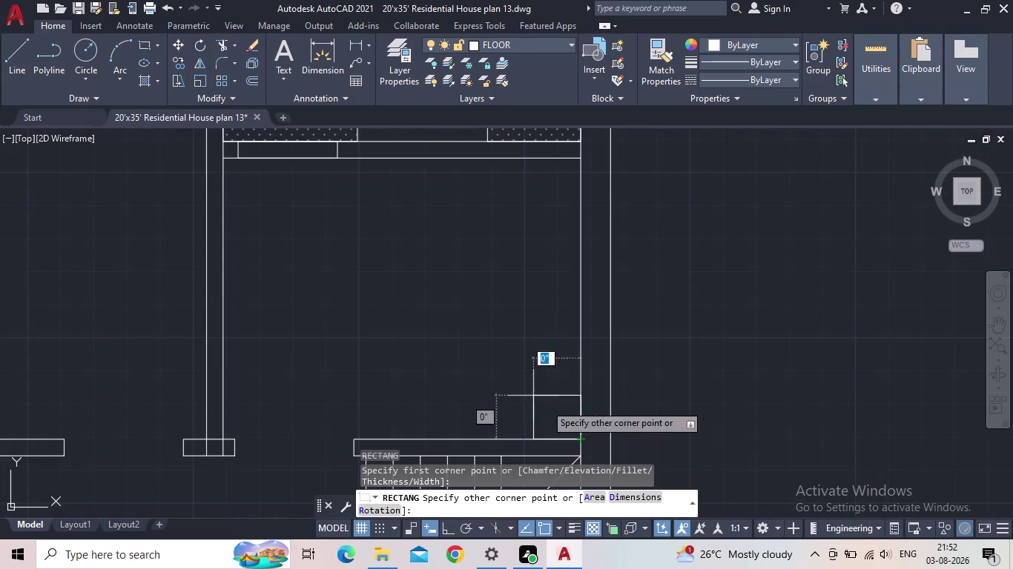
click(504, 160)
middle_drag(519, 316, 498, 404)
scroll(down, 3)
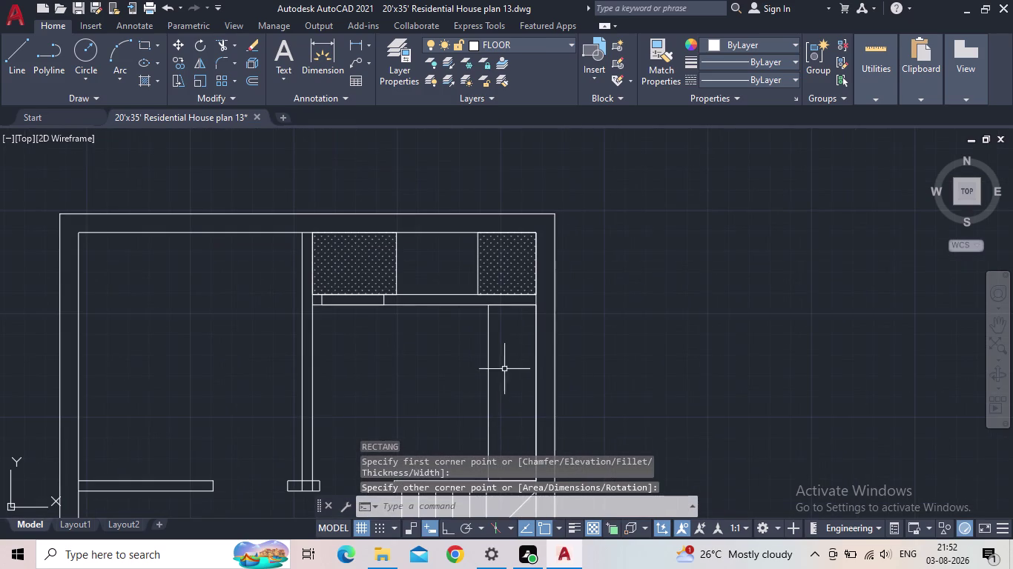
Draw a second rectangle just below the room's counter strip.
key(space)
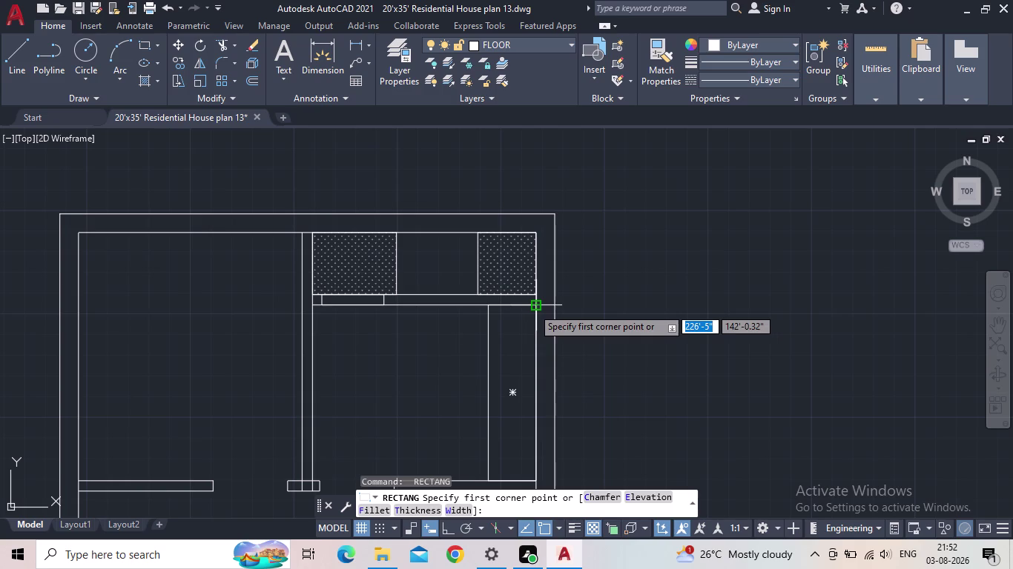
click(533, 307)
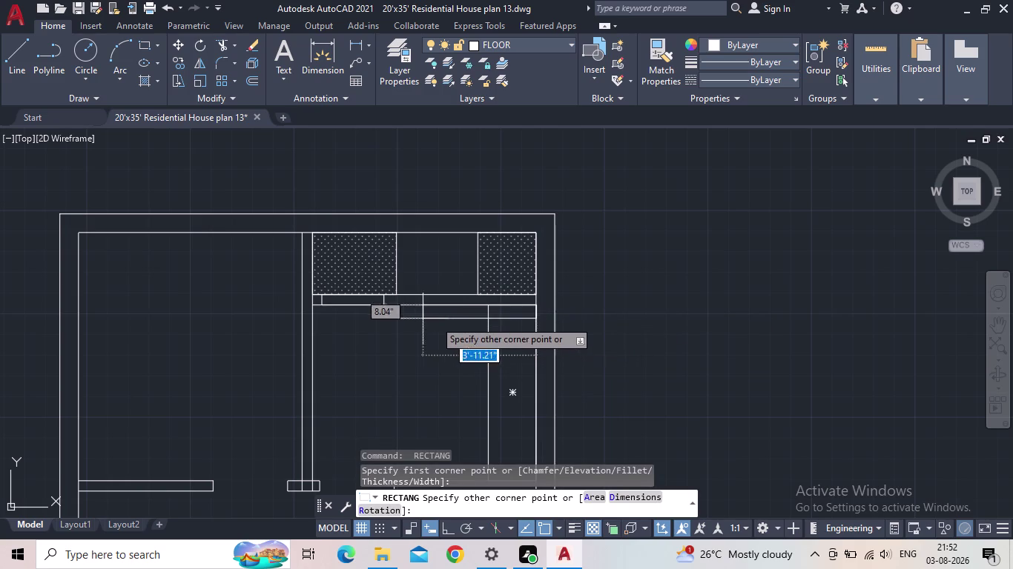
scroll(up, 3)
scroll(down, 3)
middle_drag(408, 335, 430, 274)
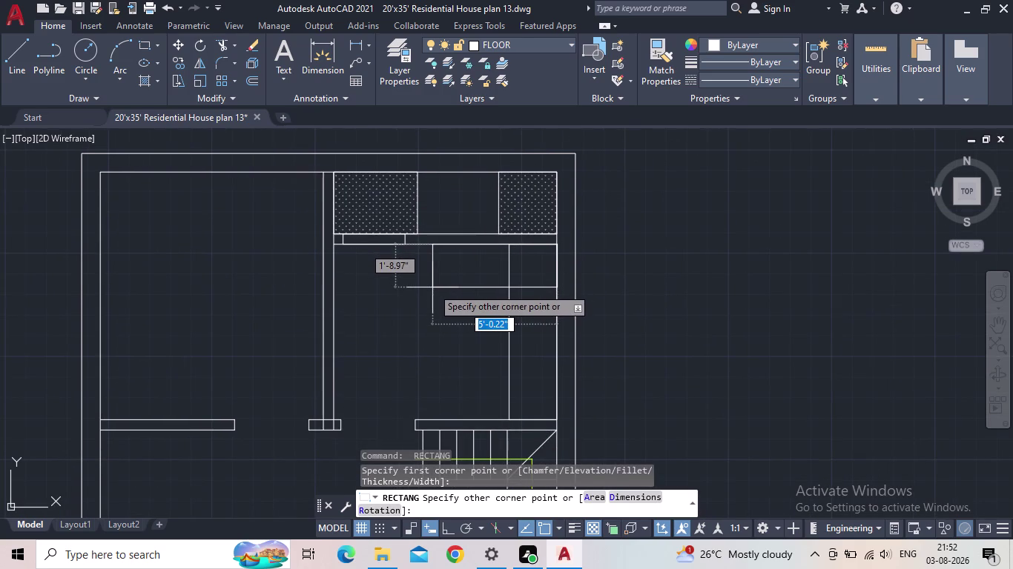
click(432, 287)
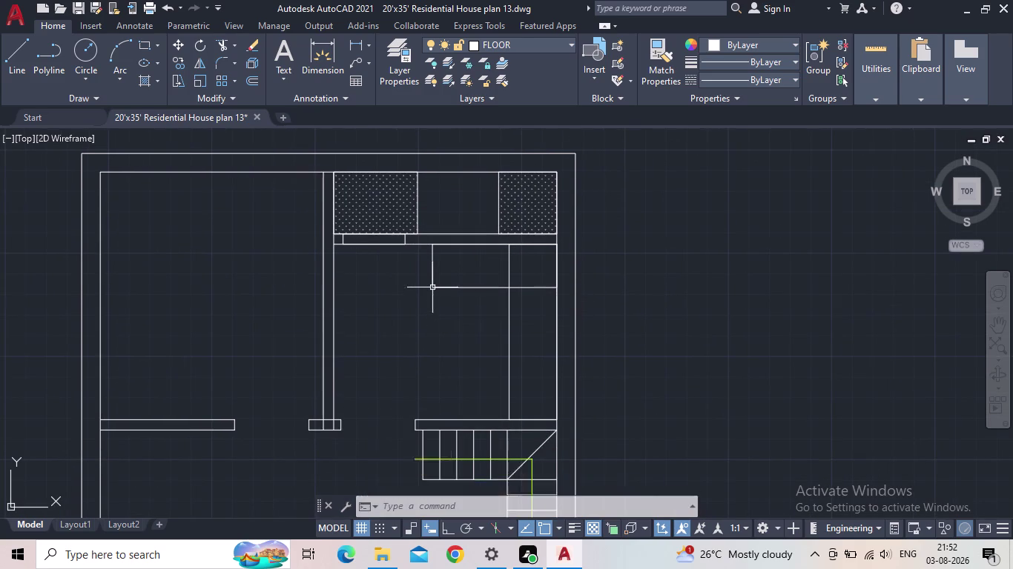
key(Escape)
middle_drag(513, 338, 415, 339)
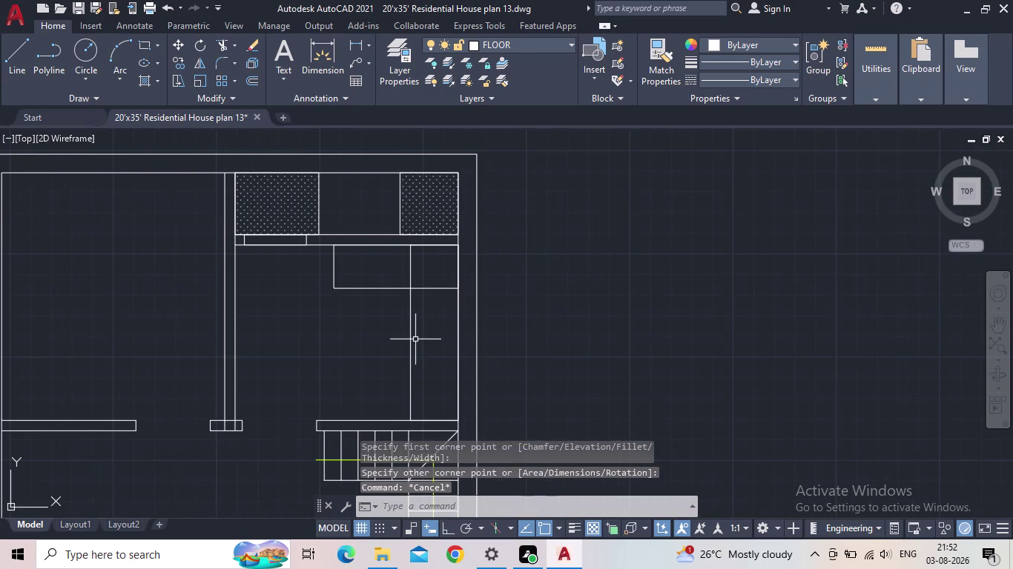
Trim the overlapping lines so the two rectangles form an L-shaped cabinet outline.
key(t)
text(r)
key(space)
drag(432, 318, 434, 288)
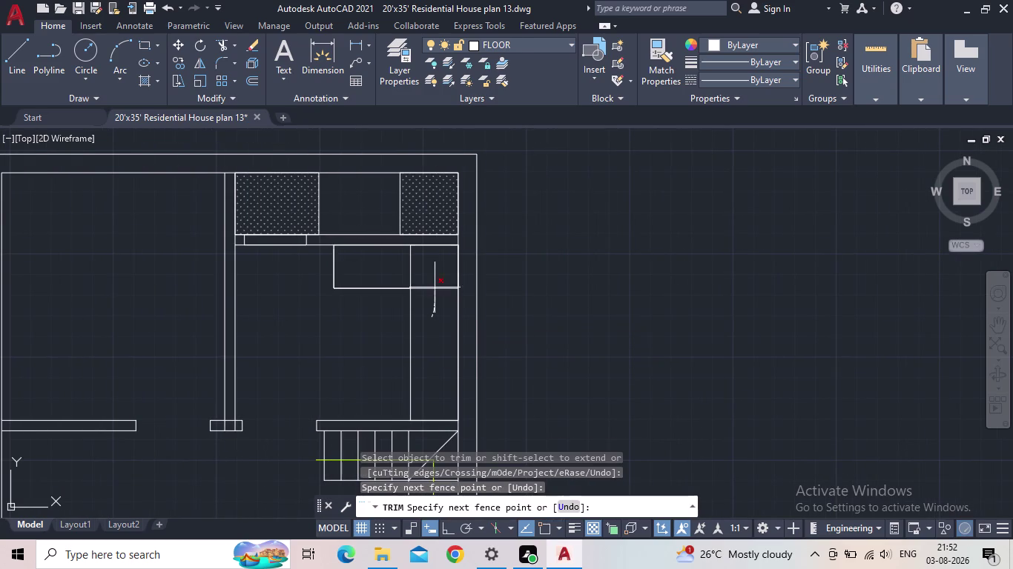
drag(434, 288, 400, 269)
scroll(down, 3)
middle_drag(426, 323, 401, 319)
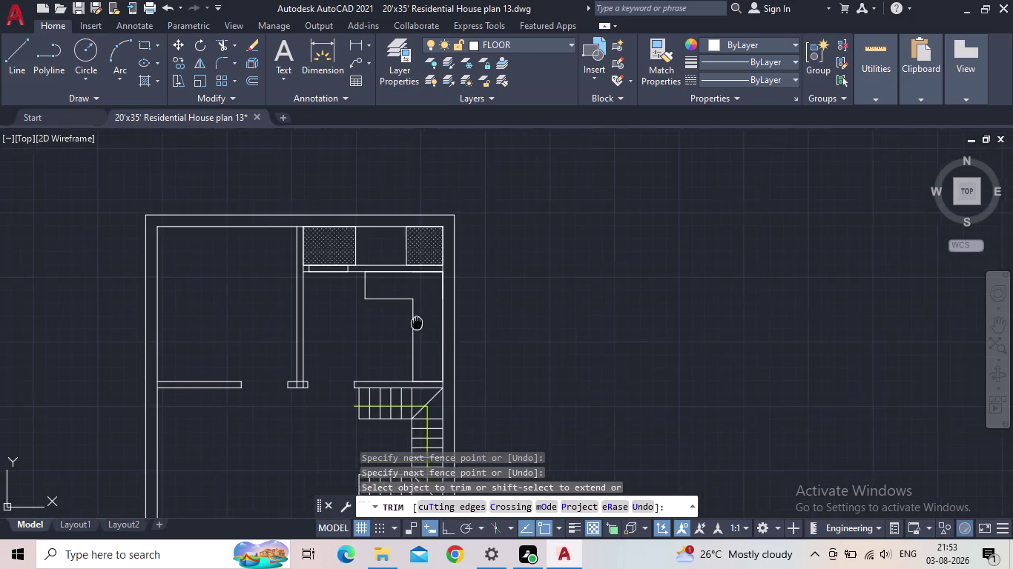
middle_drag(401, 319, 353, 308)
scroll(up, 3)
scroll(down, 3)
key(Escape)
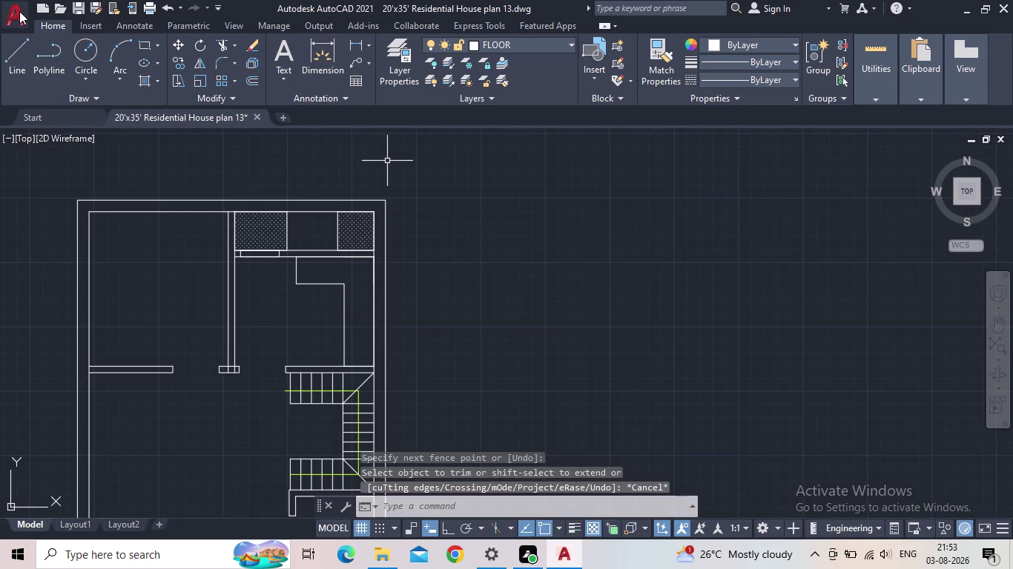
Save the drawing and bring the whole floor plan into view.
click(75, 6)
scroll(down, 3)
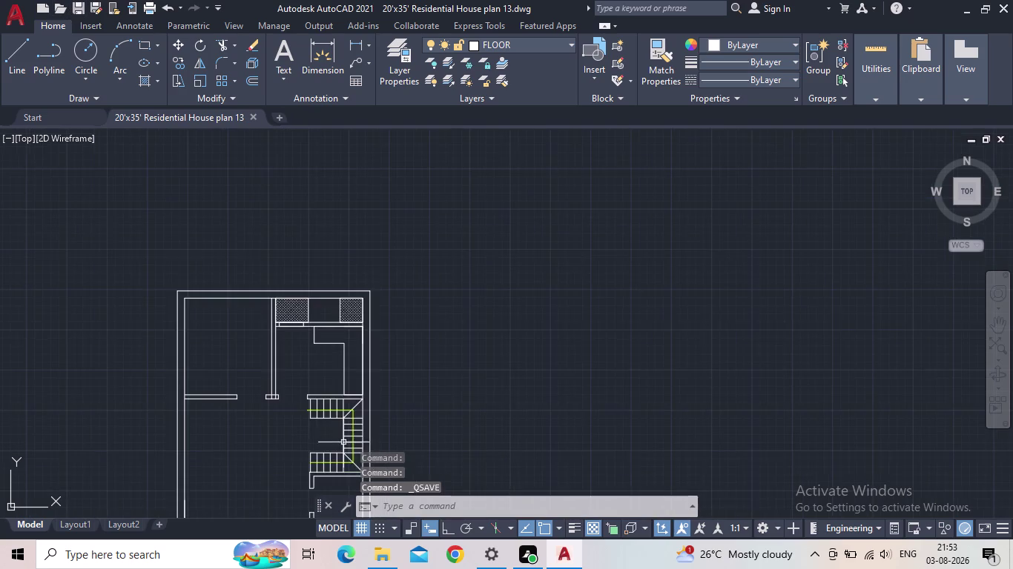
middle_drag(323, 397, 393, 277)
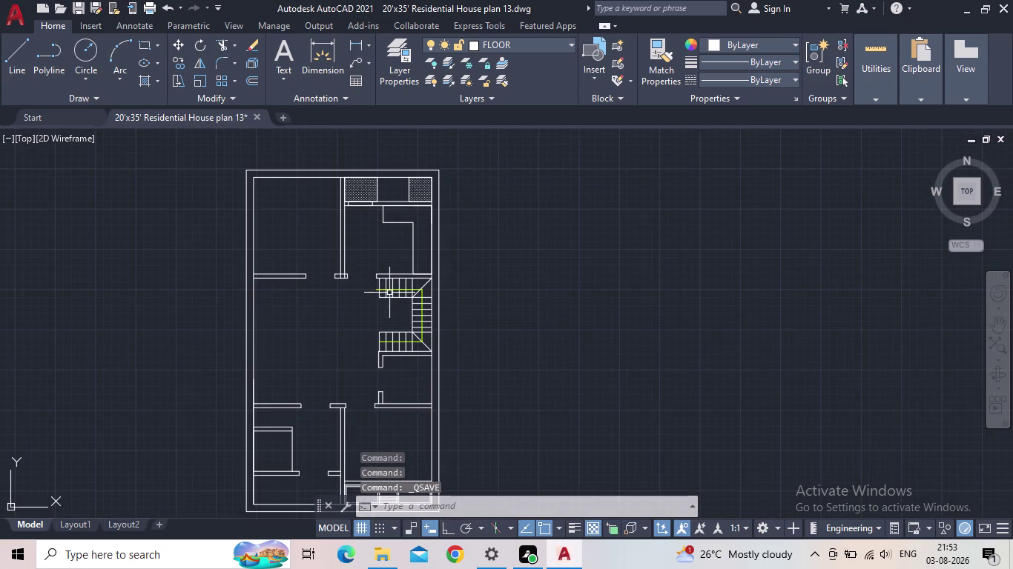